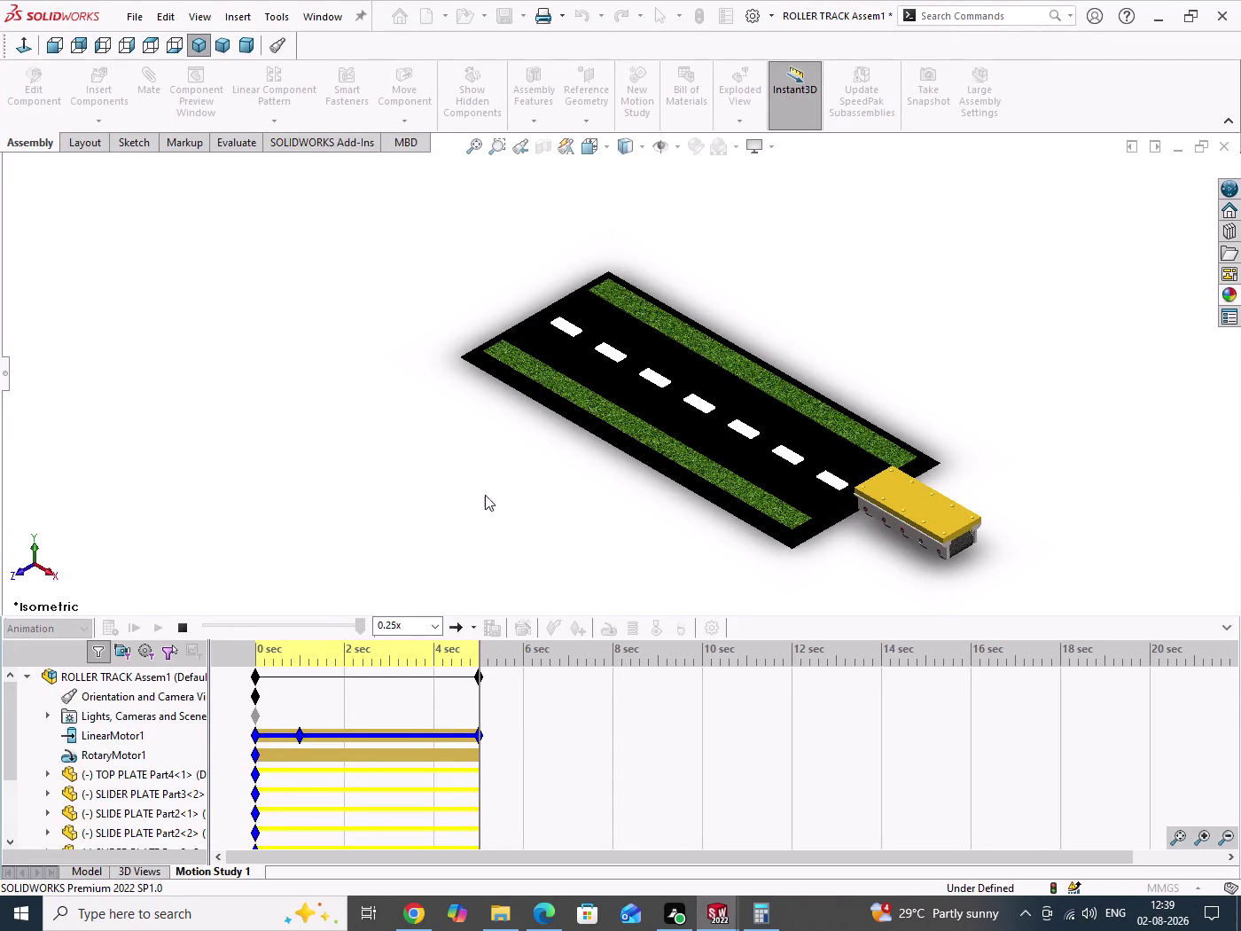
Change the roller track study's playback speed from 0.25x to 1x.
click(434, 627)
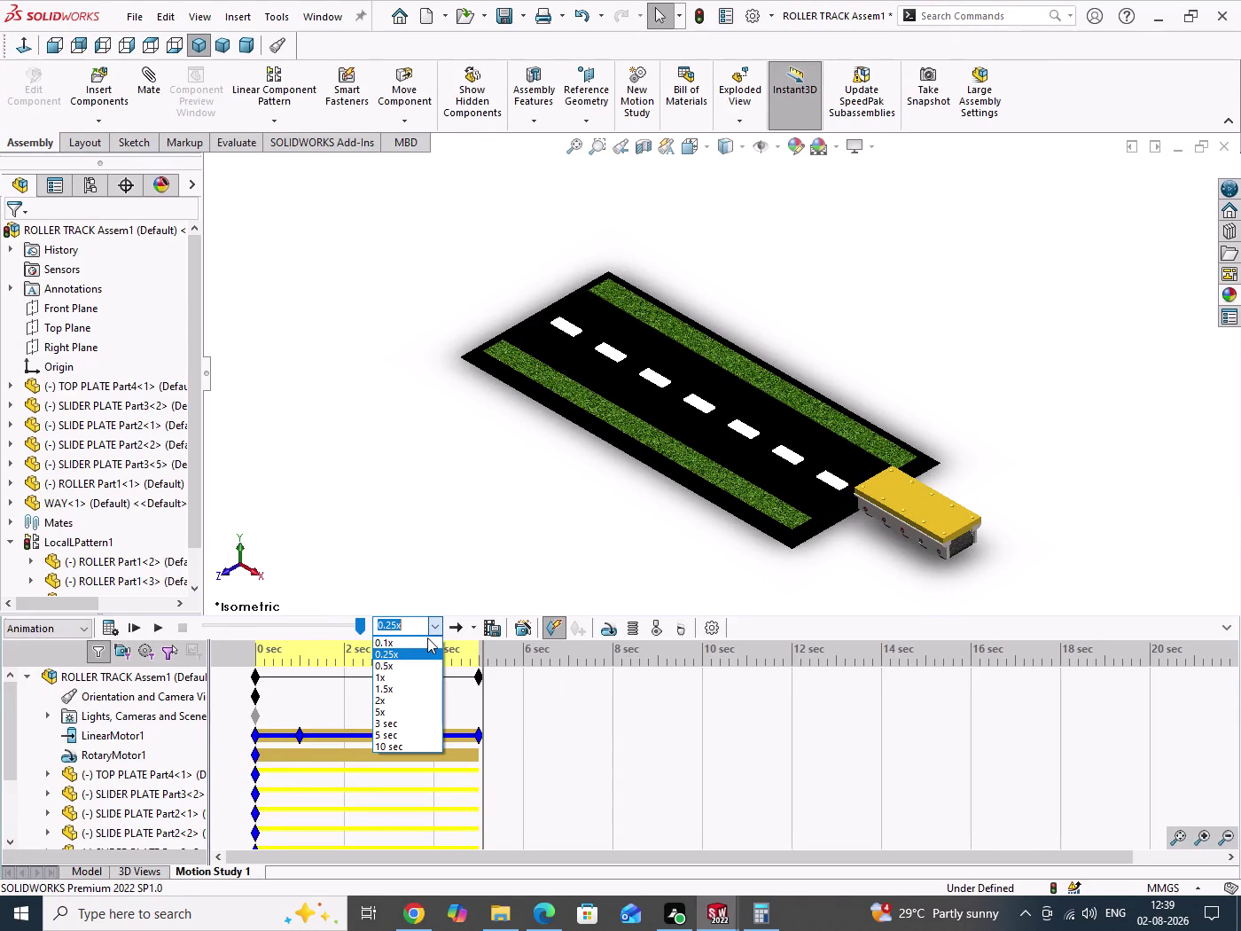
click(395, 676)
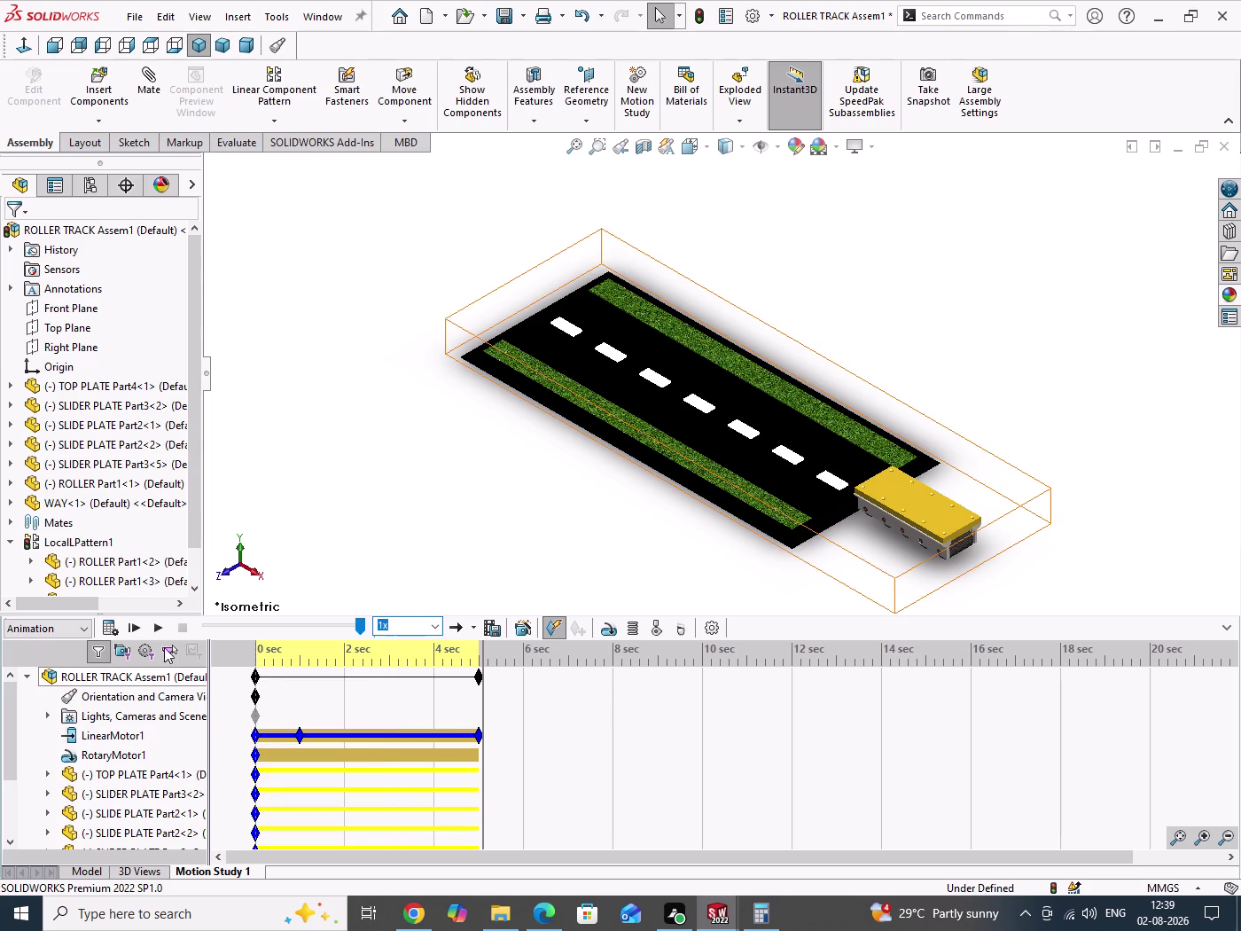
click(159, 631)
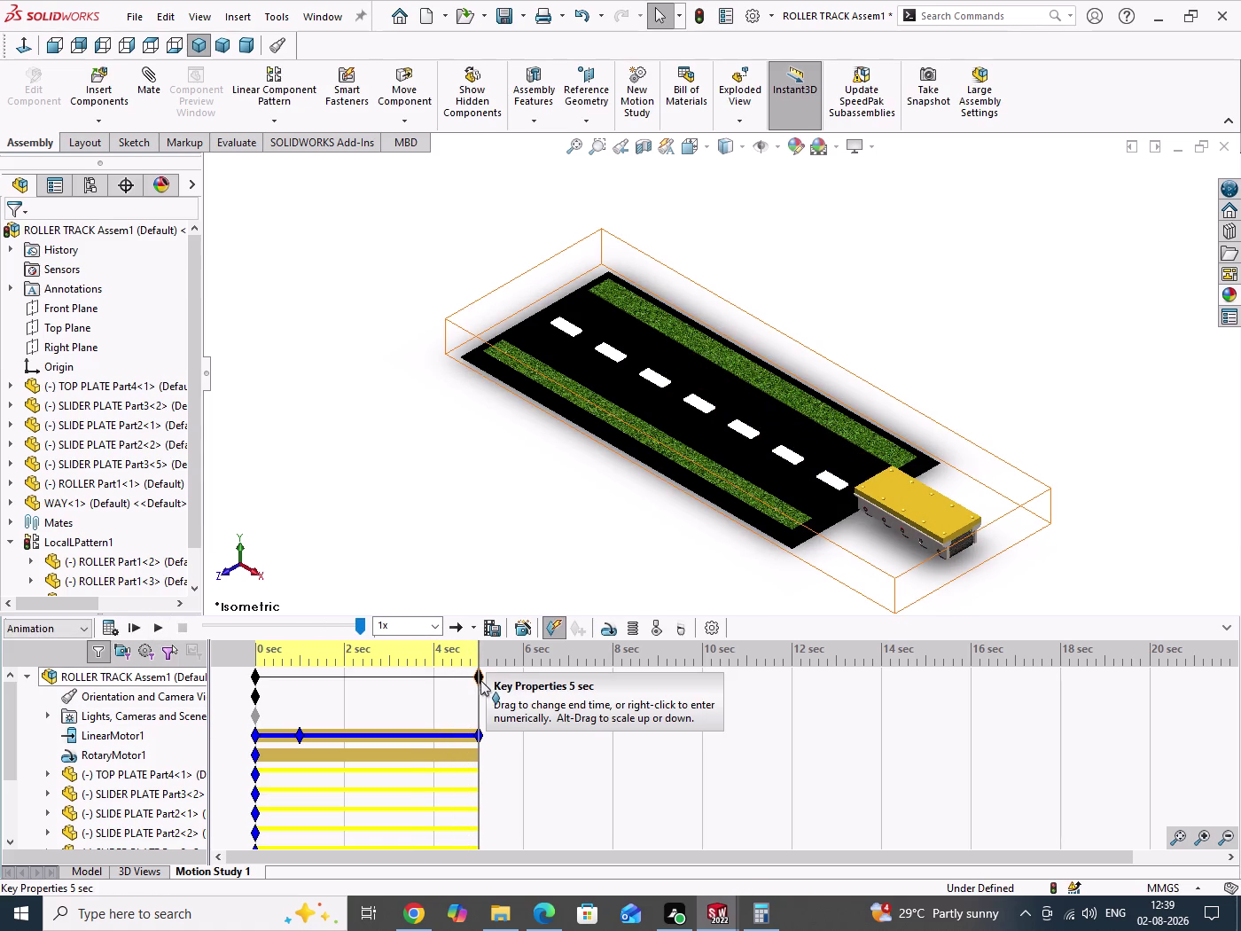
Stretch the study end key and the LinearMotor1 keys out to 10 seconds.
drag(480, 680, 672, 687)
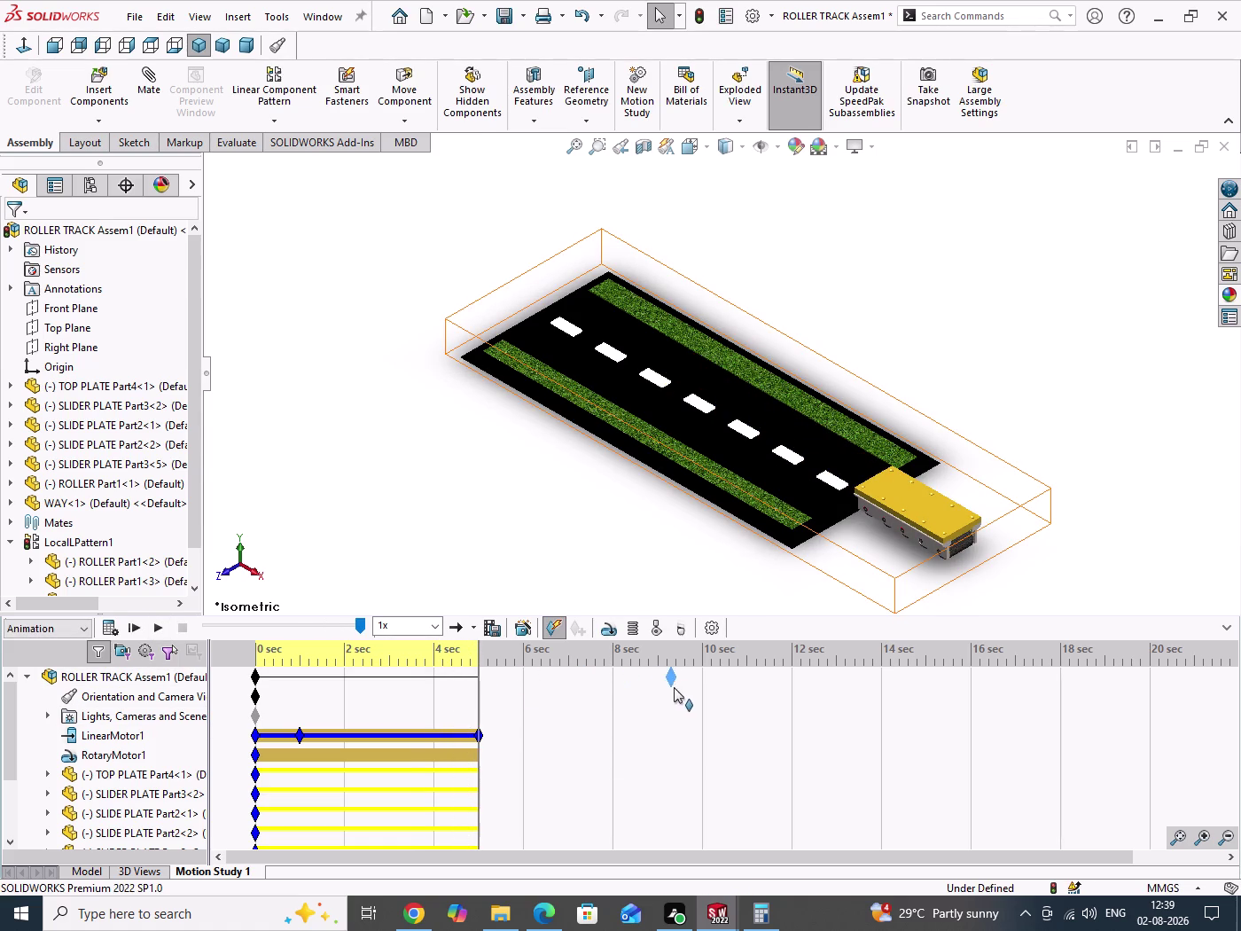
drag(671, 688, 705, 690)
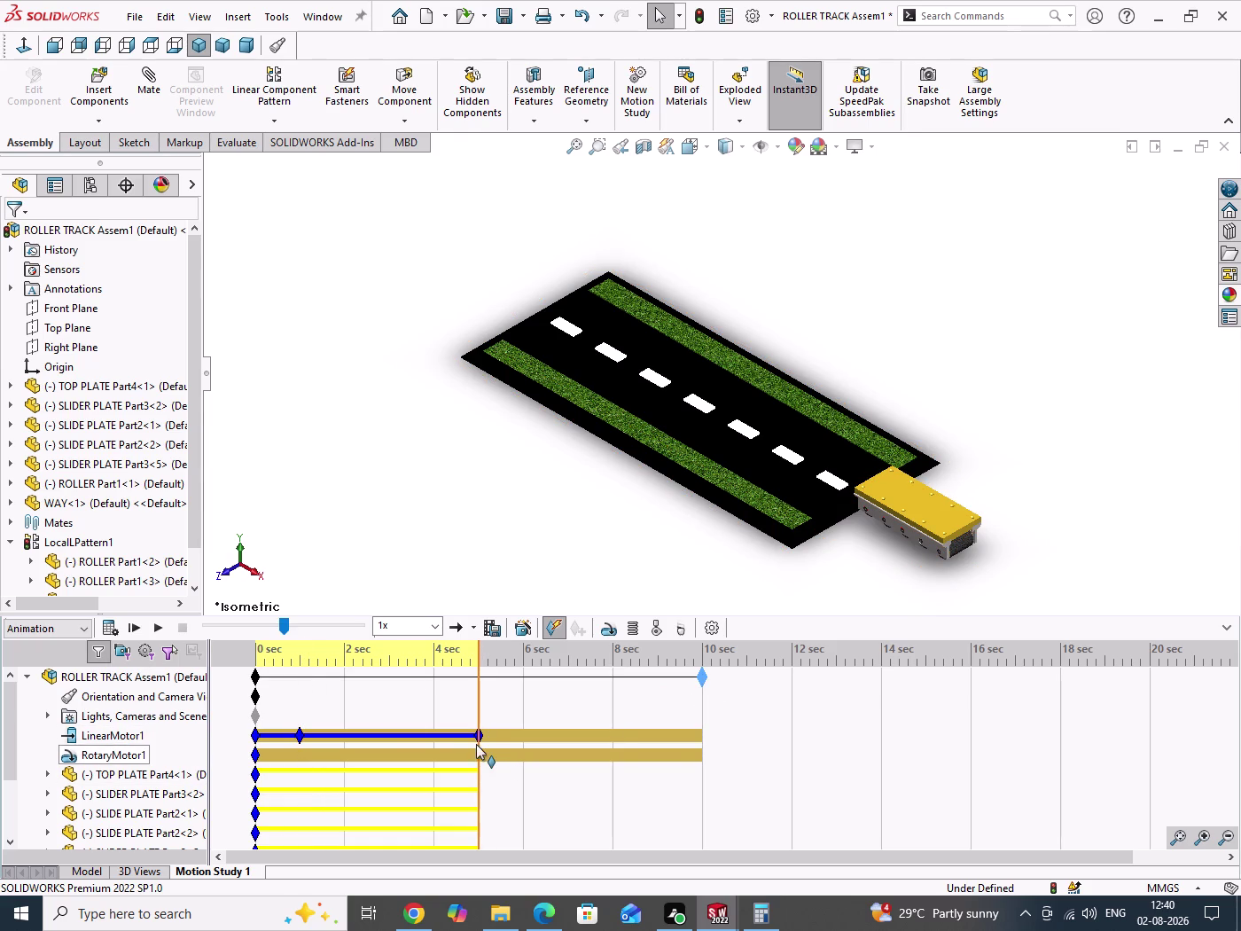
drag(480, 735, 640, 747)
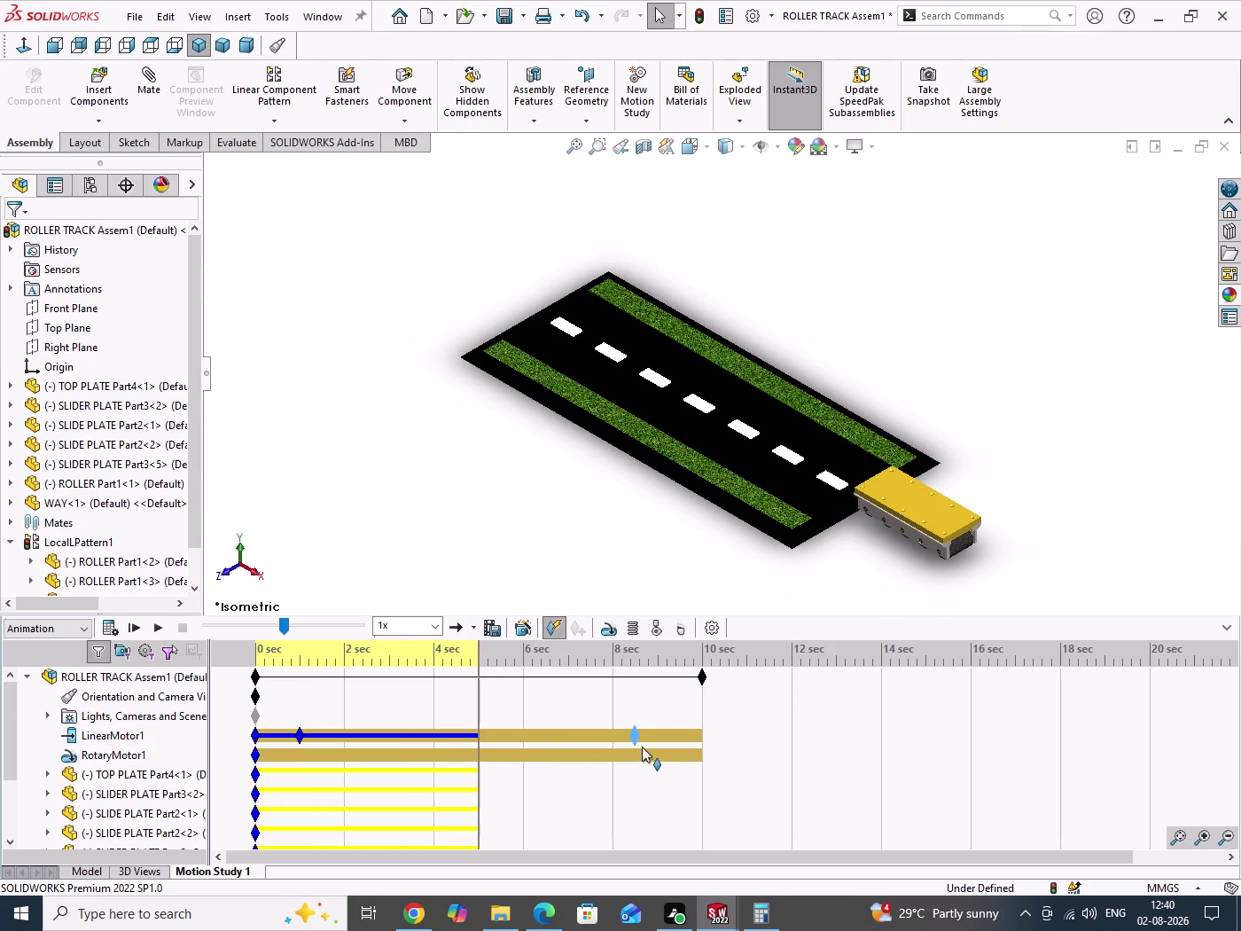
drag(640, 747, 704, 746)
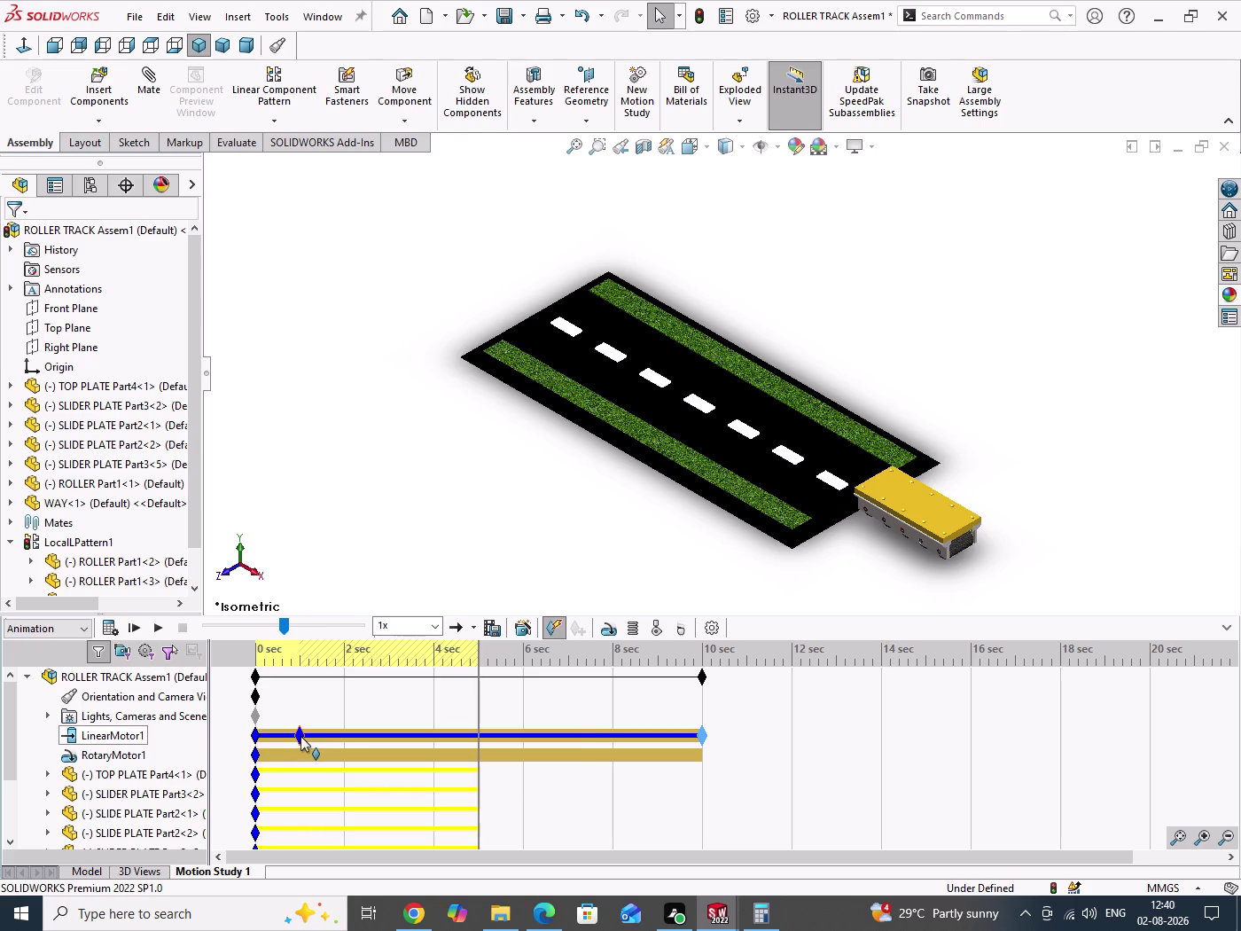
drag(299, 736, 617, 755)
drag(617, 755, 701, 753)
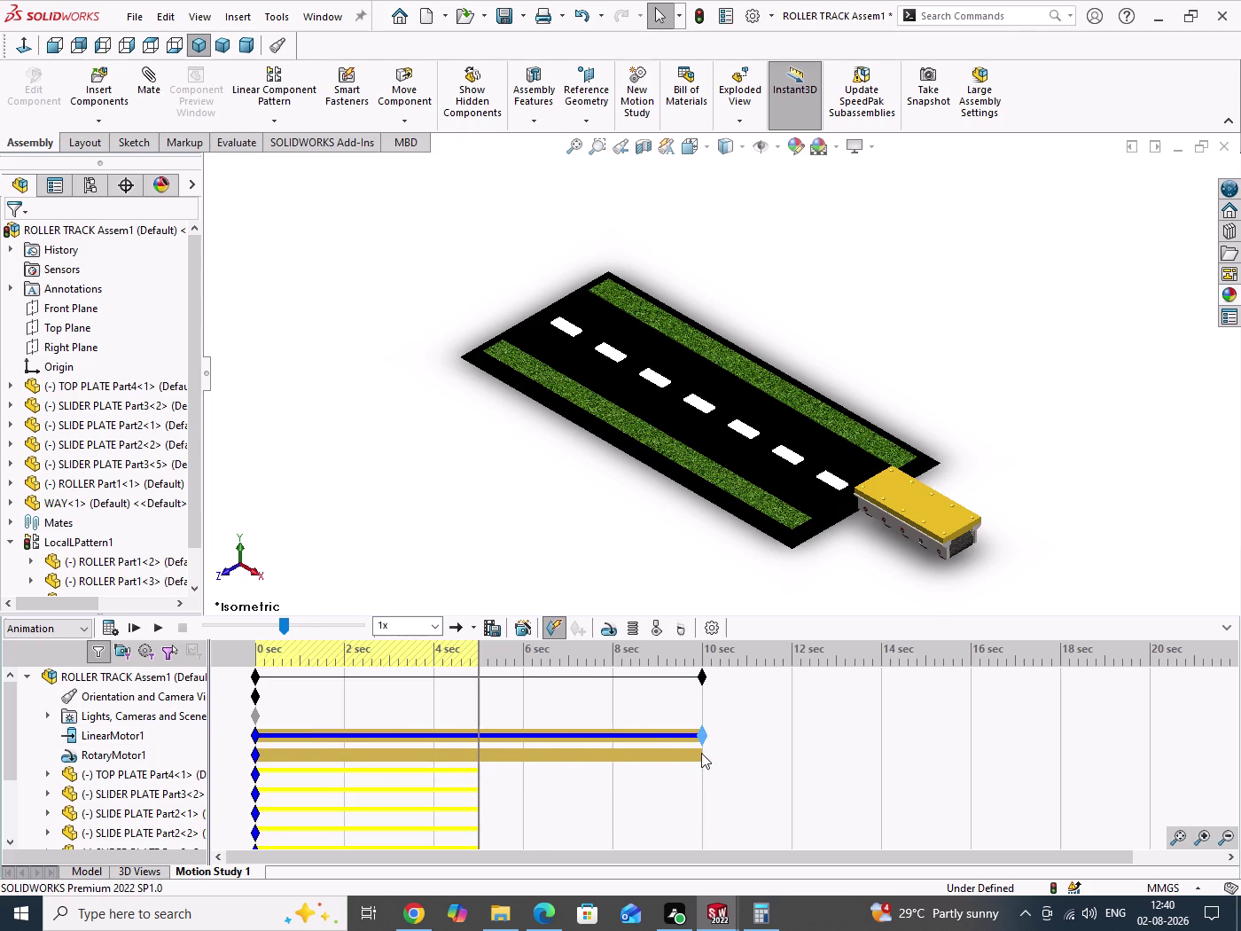
Preview the roller, then pull the study back to 5 seconds, motor ending near 4.
click(160, 631)
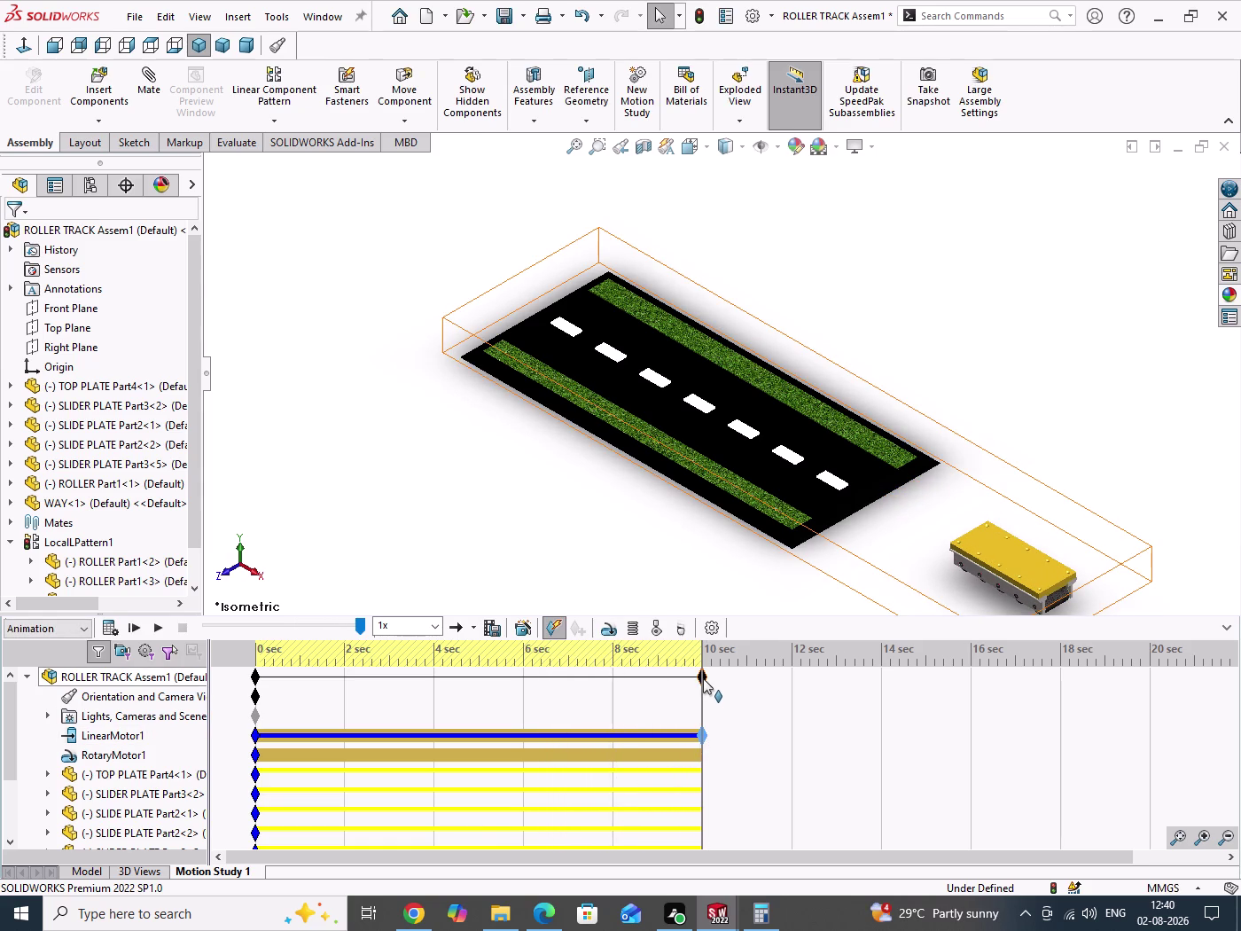
drag(703, 679, 434, 670)
drag(702, 738, 668, 738)
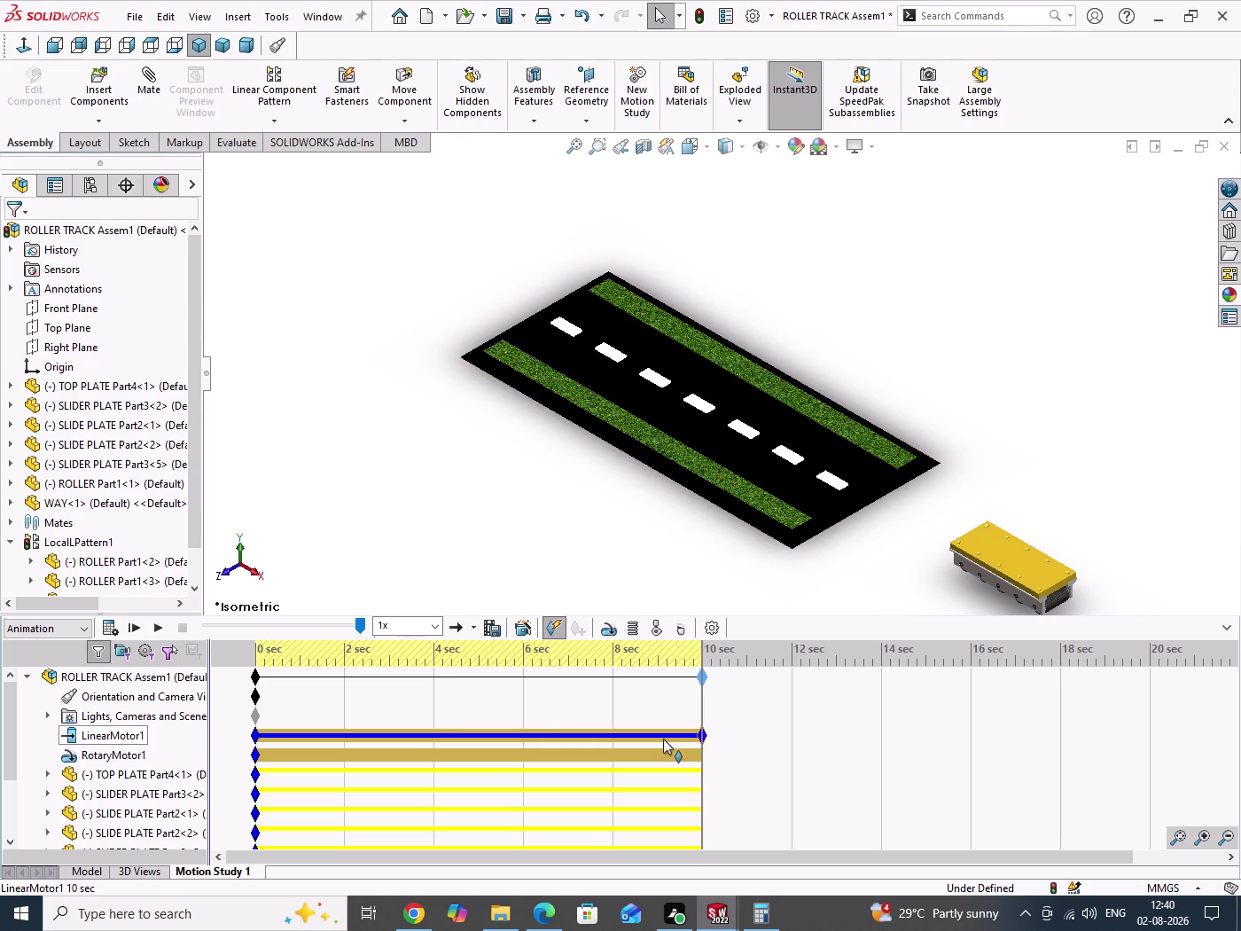
drag(668, 739, 435, 727)
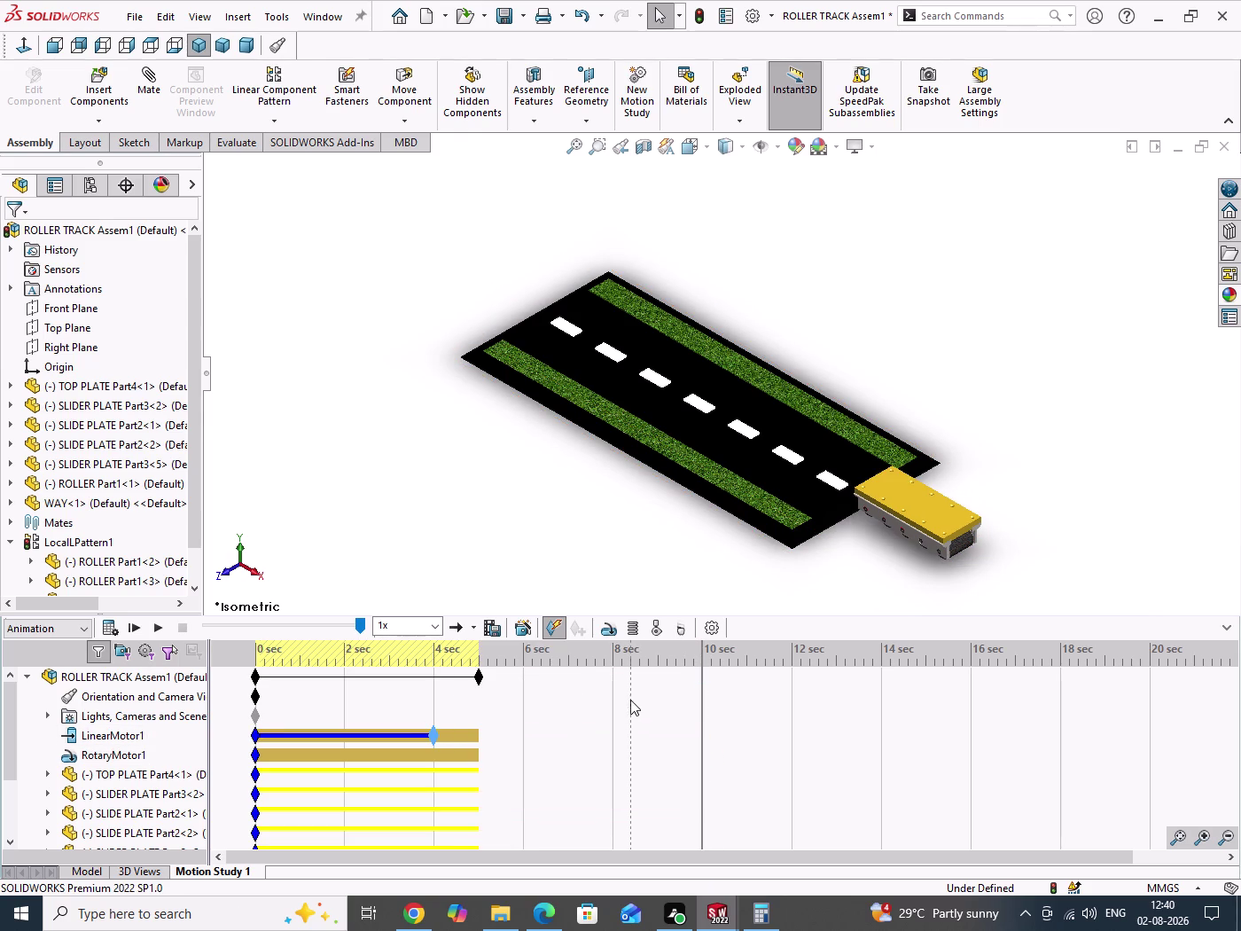
Pull the study end key in to 4 seconds, then extend it to 6 seconds.
drag(479, 679, 477, 679)
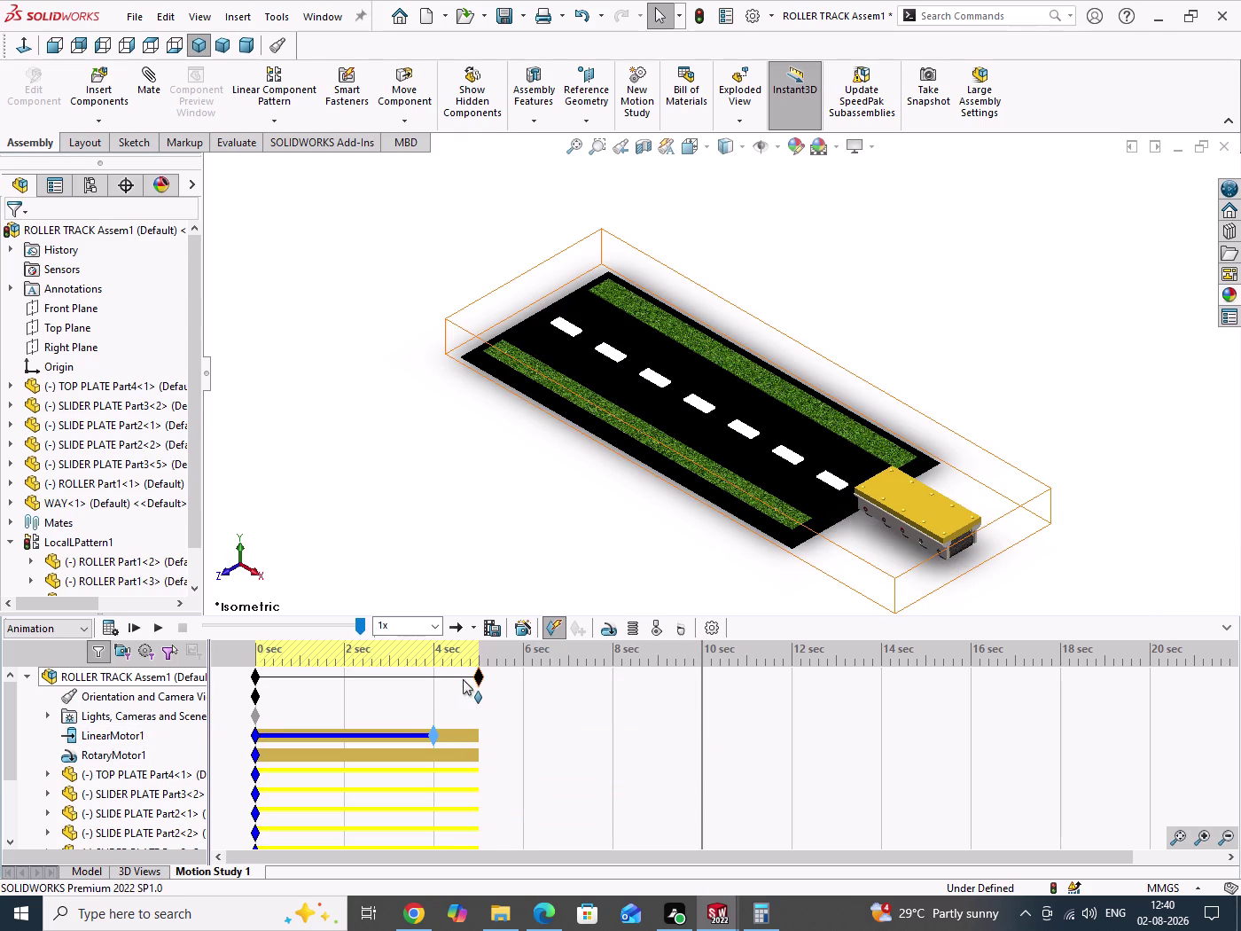
drag(476, 680, 435, 680)
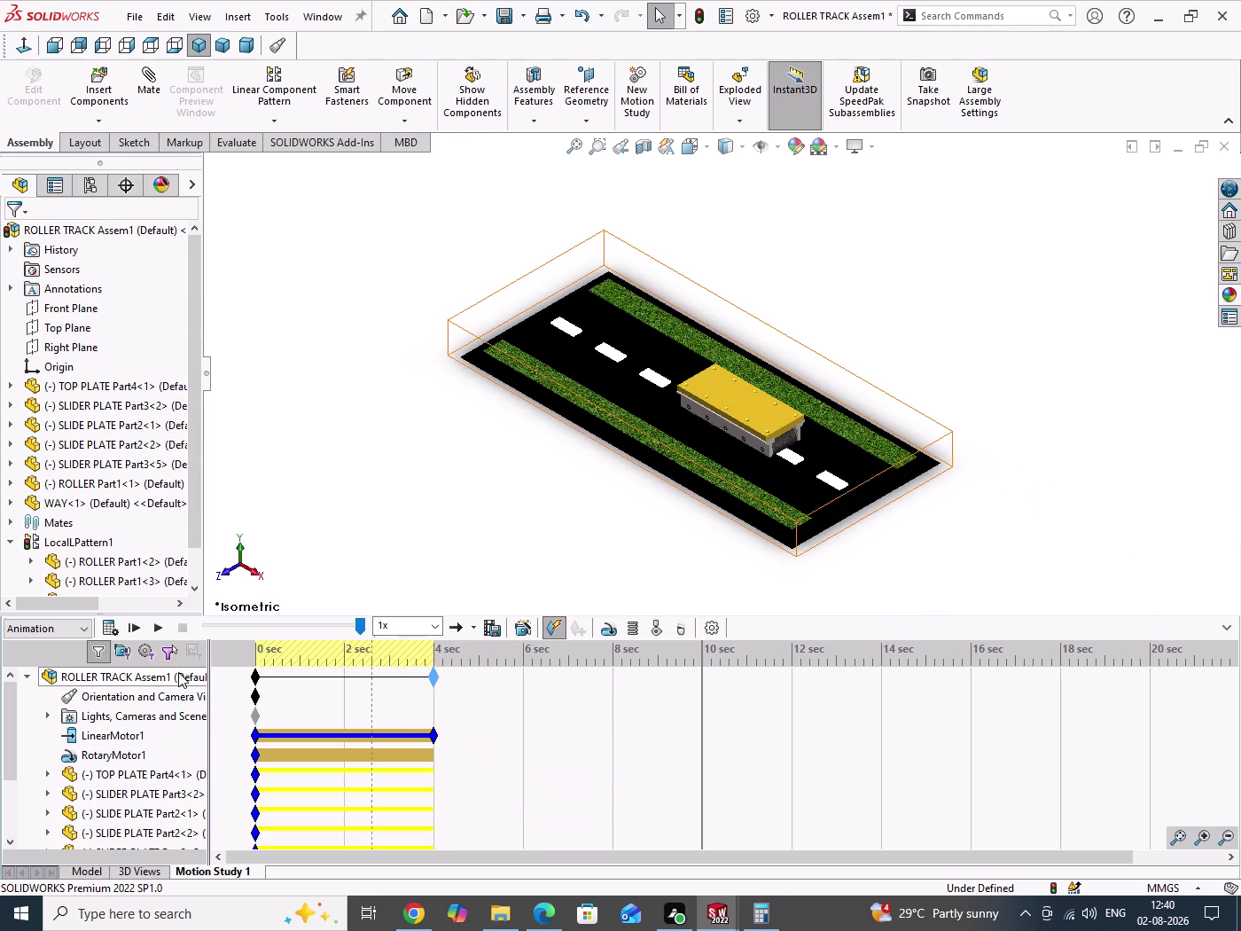
click(153, 630)
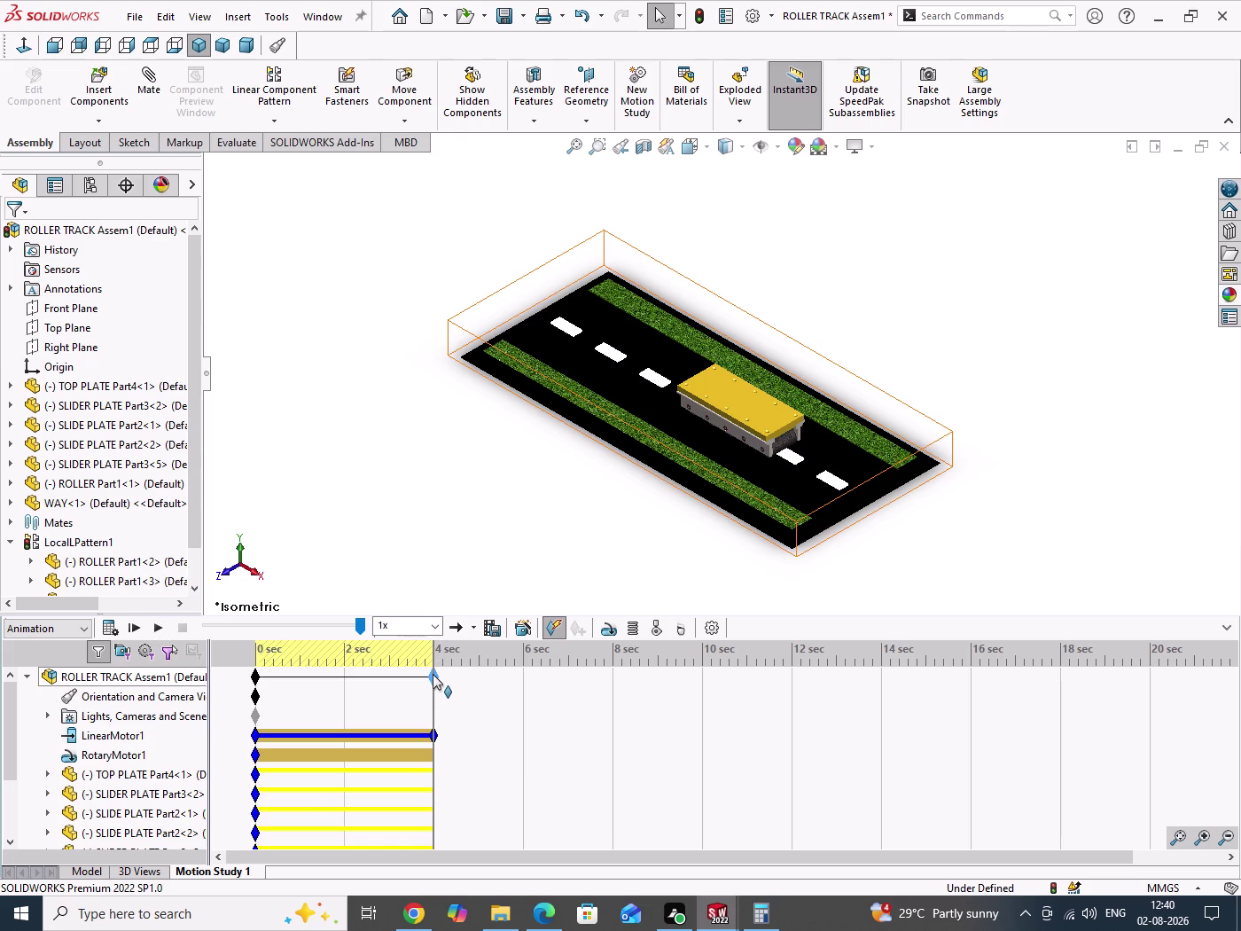
drag(433, 677, 516, 685)
drag(516, 684, 523, 685)
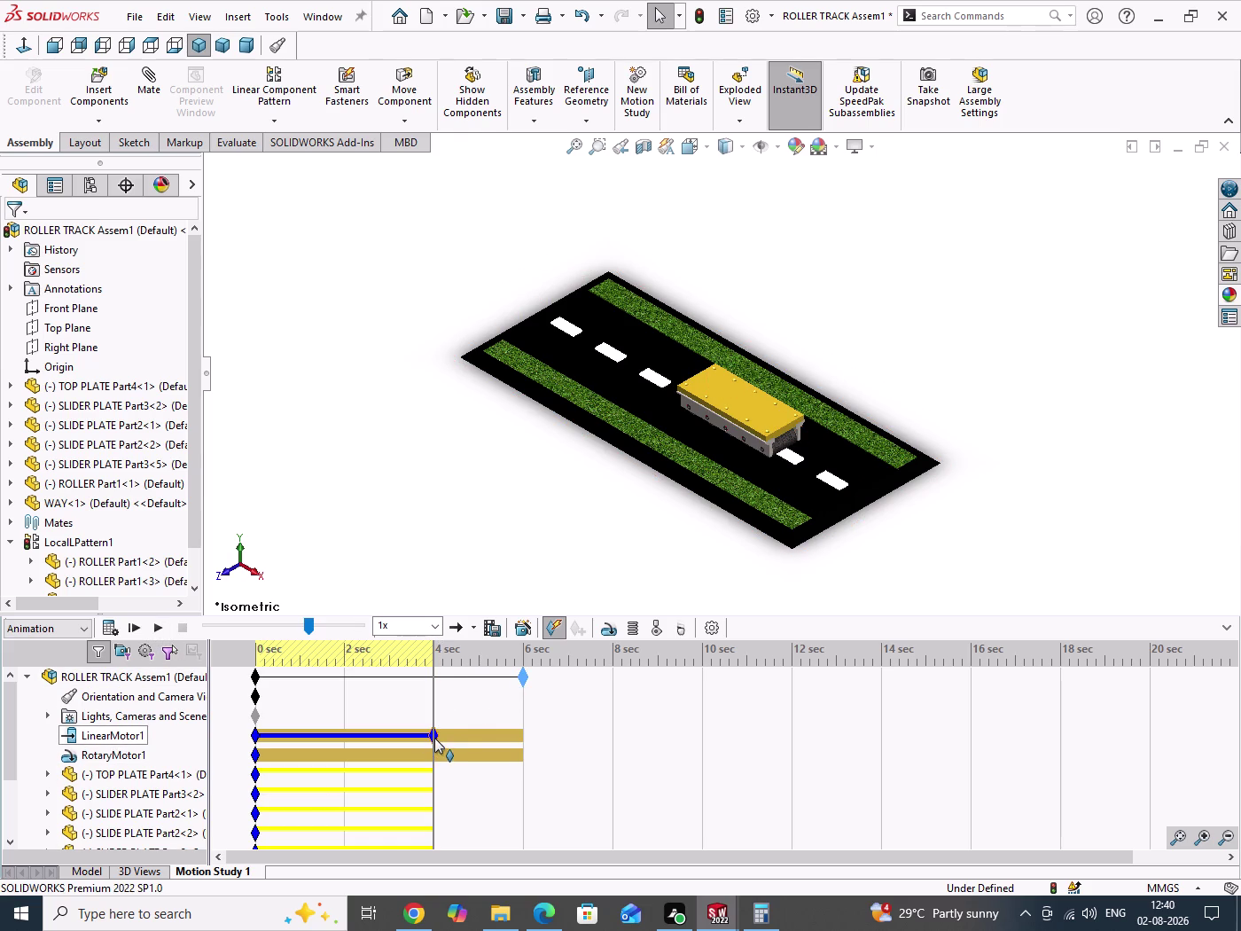
Stretch LinearMotor1 to end at 6 seconds and play the animation twice.
drag(433, 736, 520, 736)
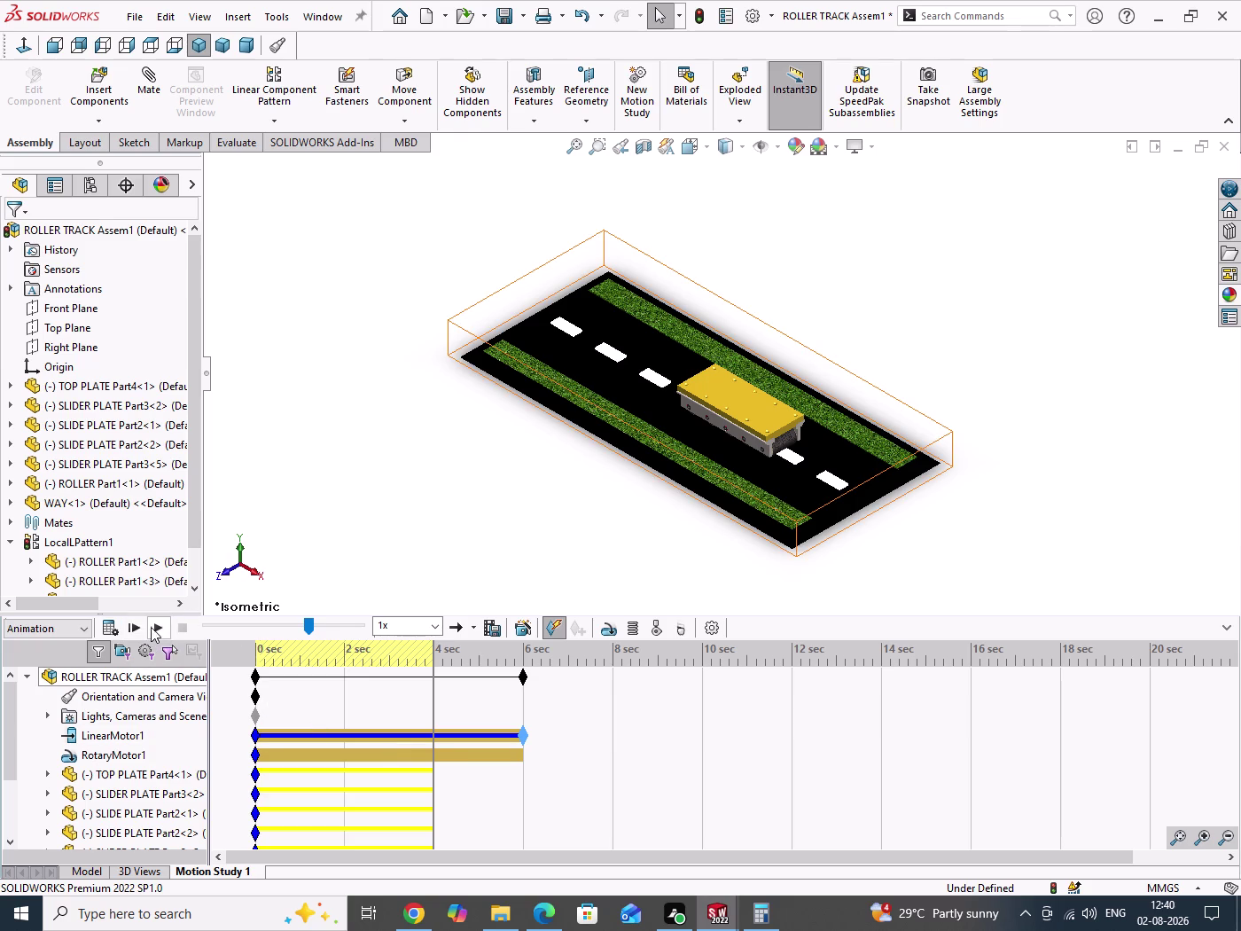
click(155, 627)
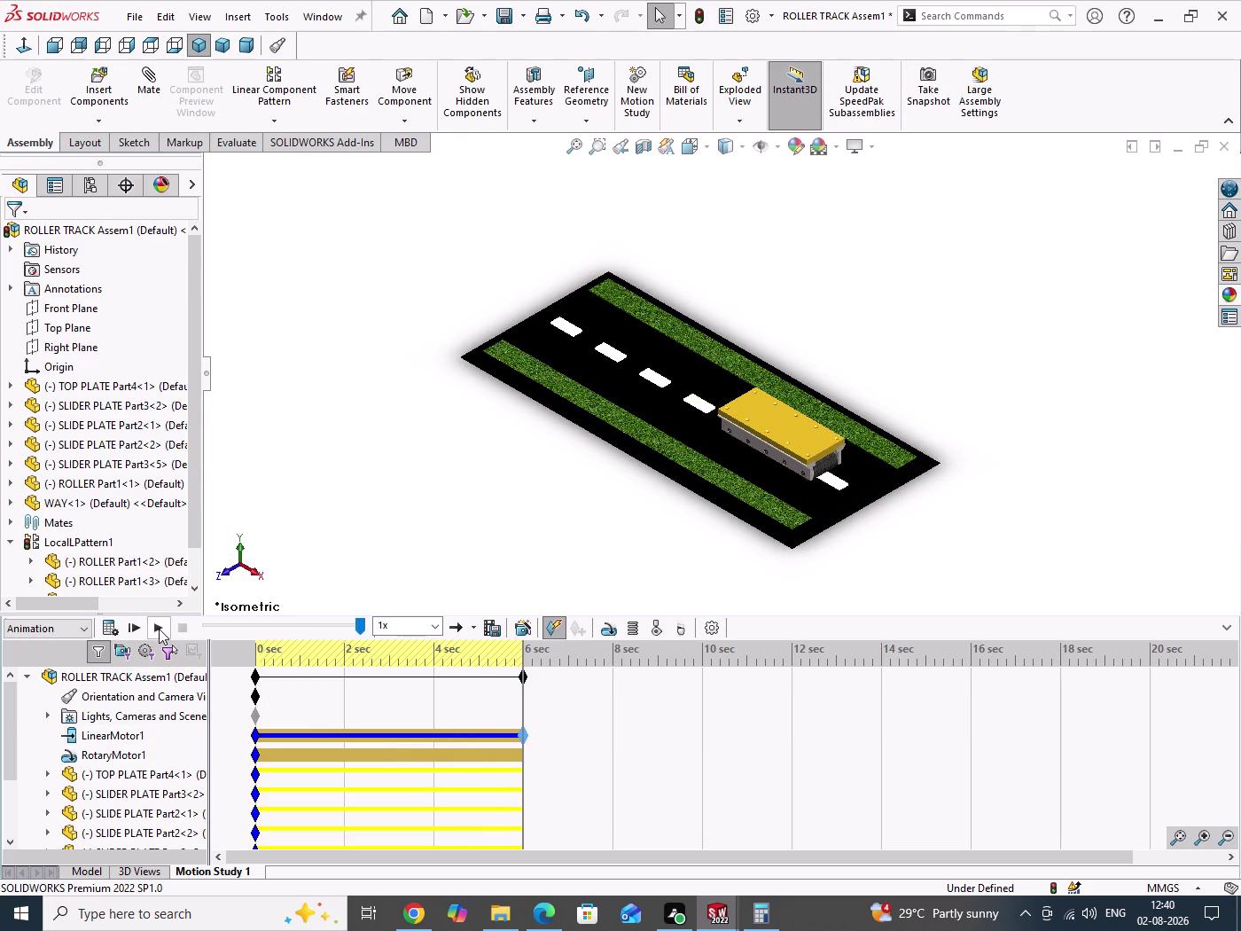
click(159, 629)
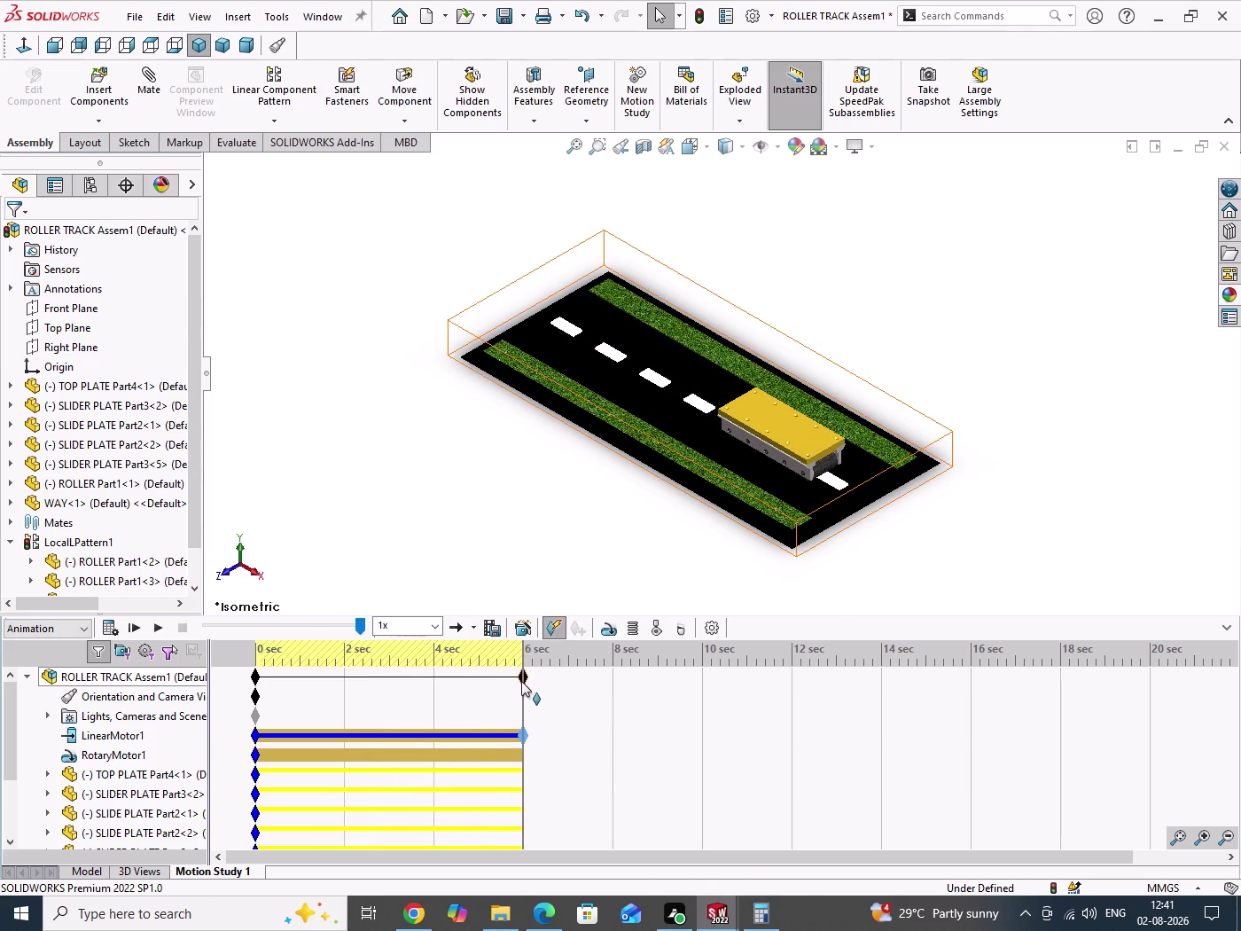
Extend the study end and LinearMotor1 to 8 seconds and replay the animation.
drag(523, 679, 608, 680)
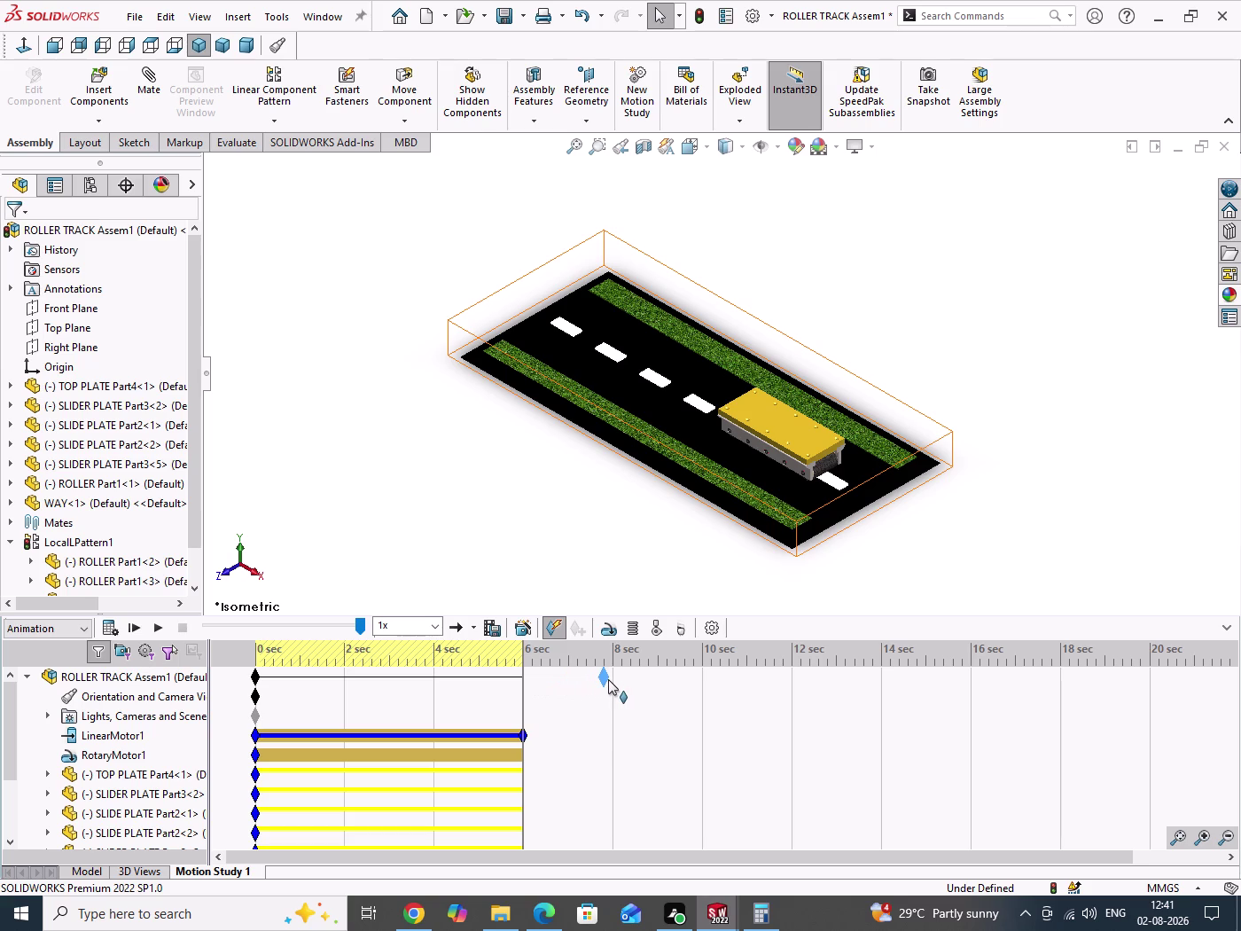
drag(608, 679, 615, 679)
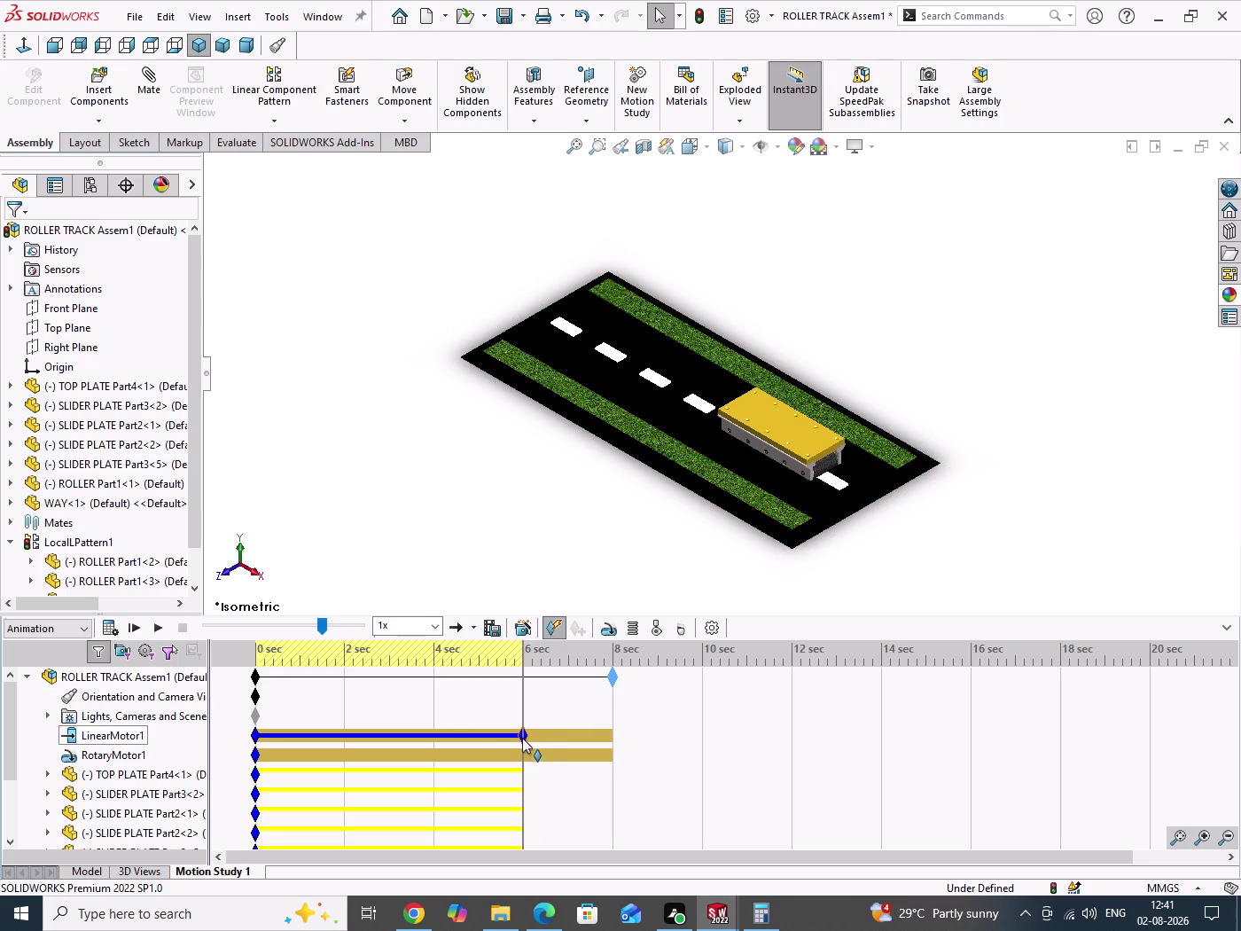
click(155, 630)
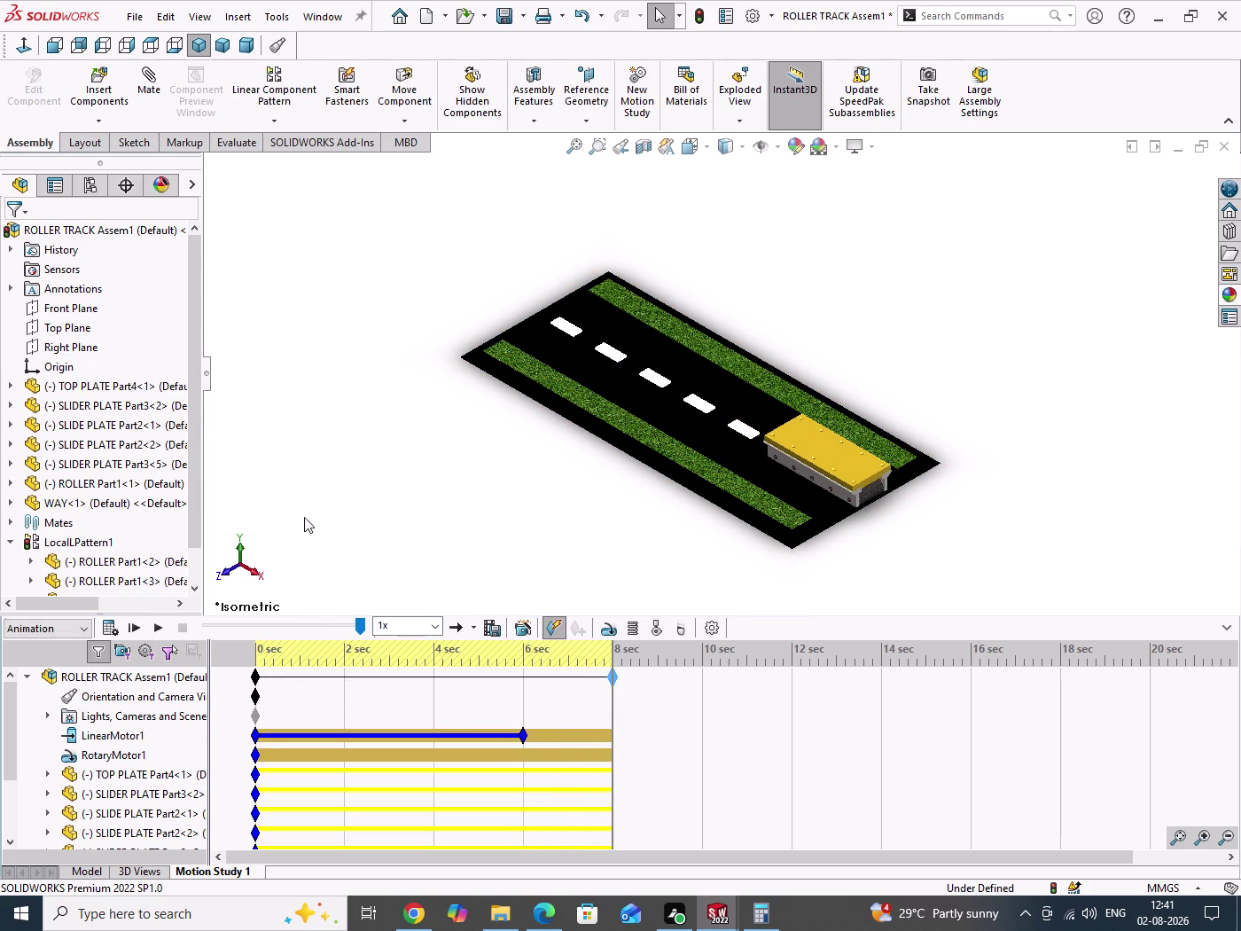
click(156, 628)
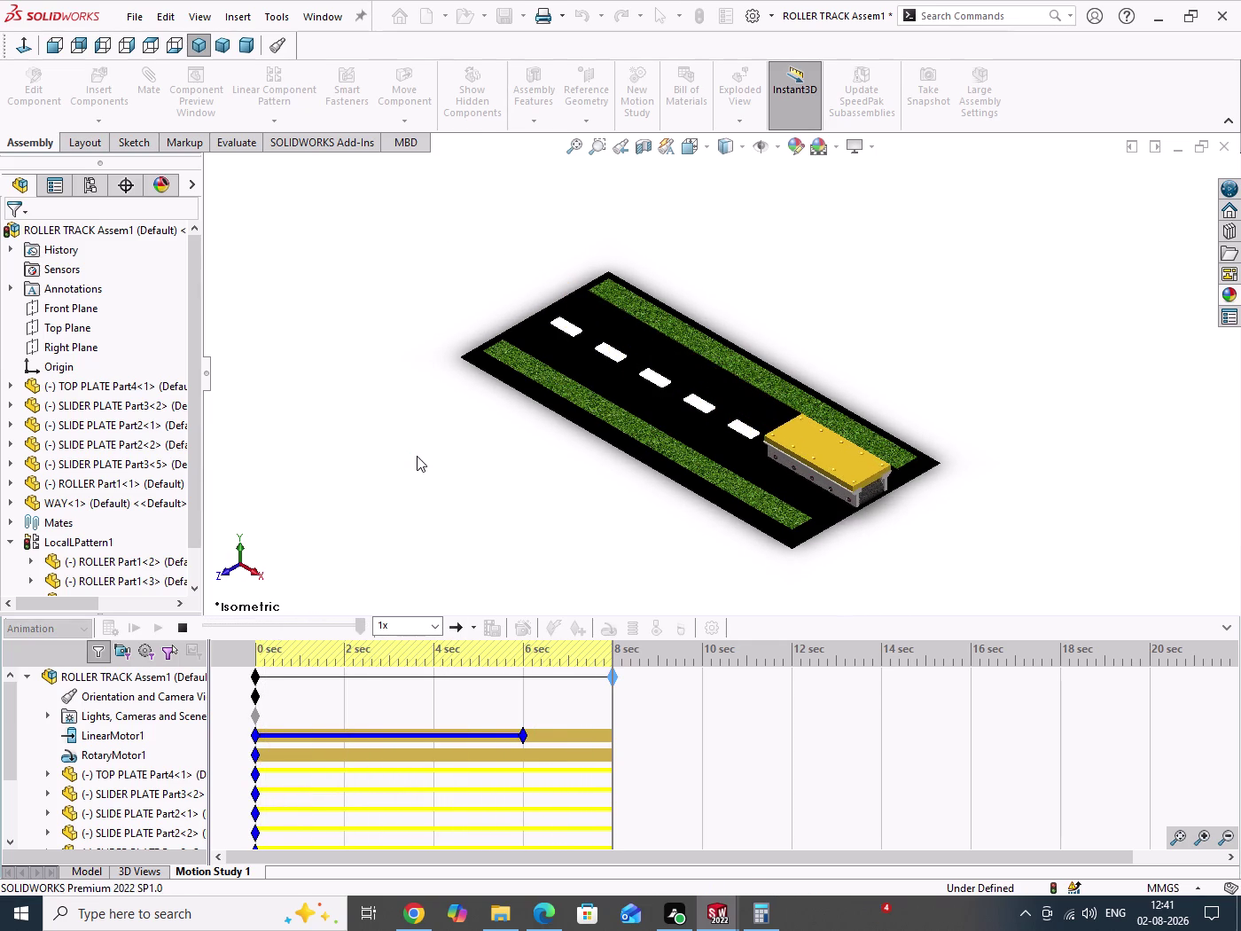
drag(521, 736, 611, 742)
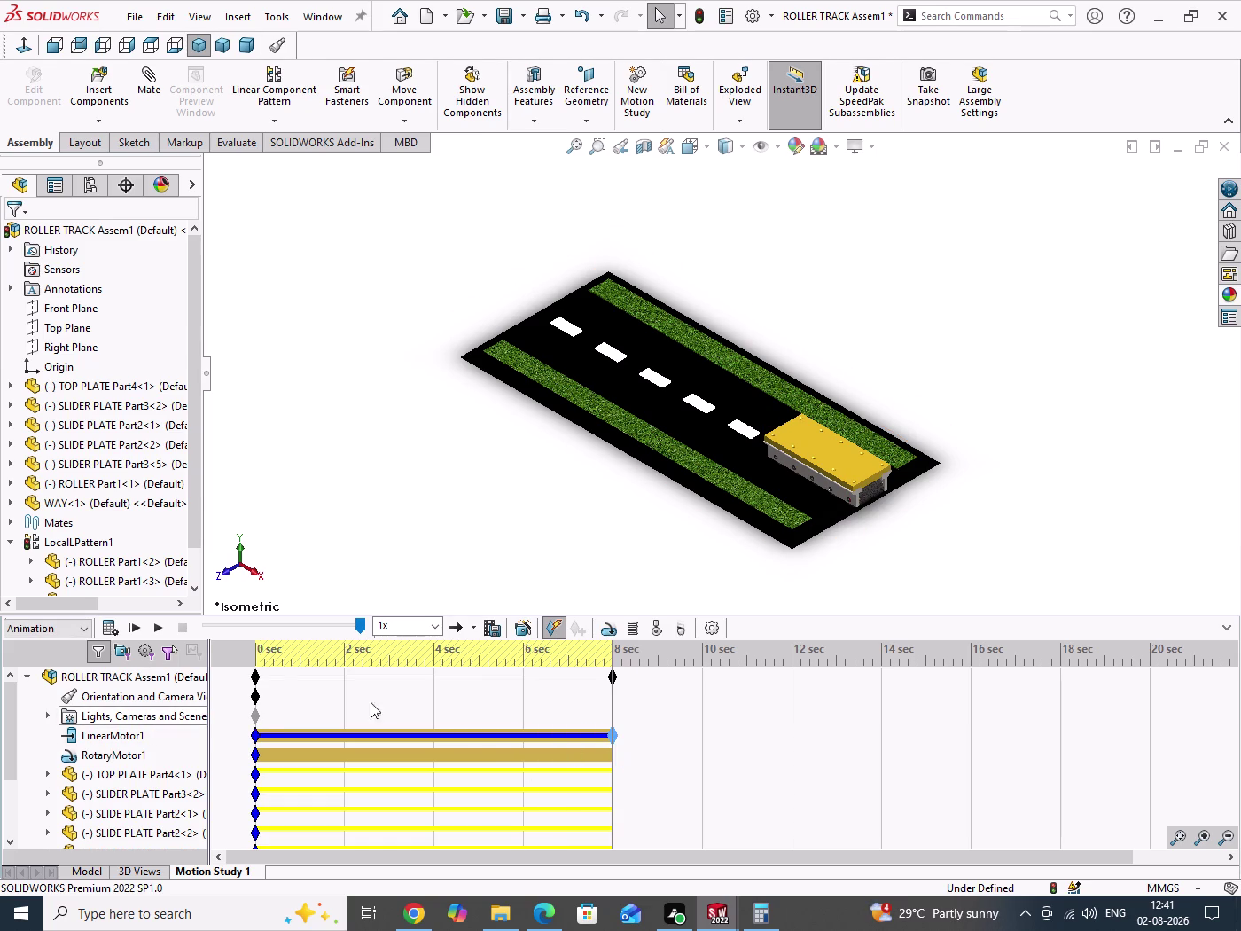
click(135, 631)
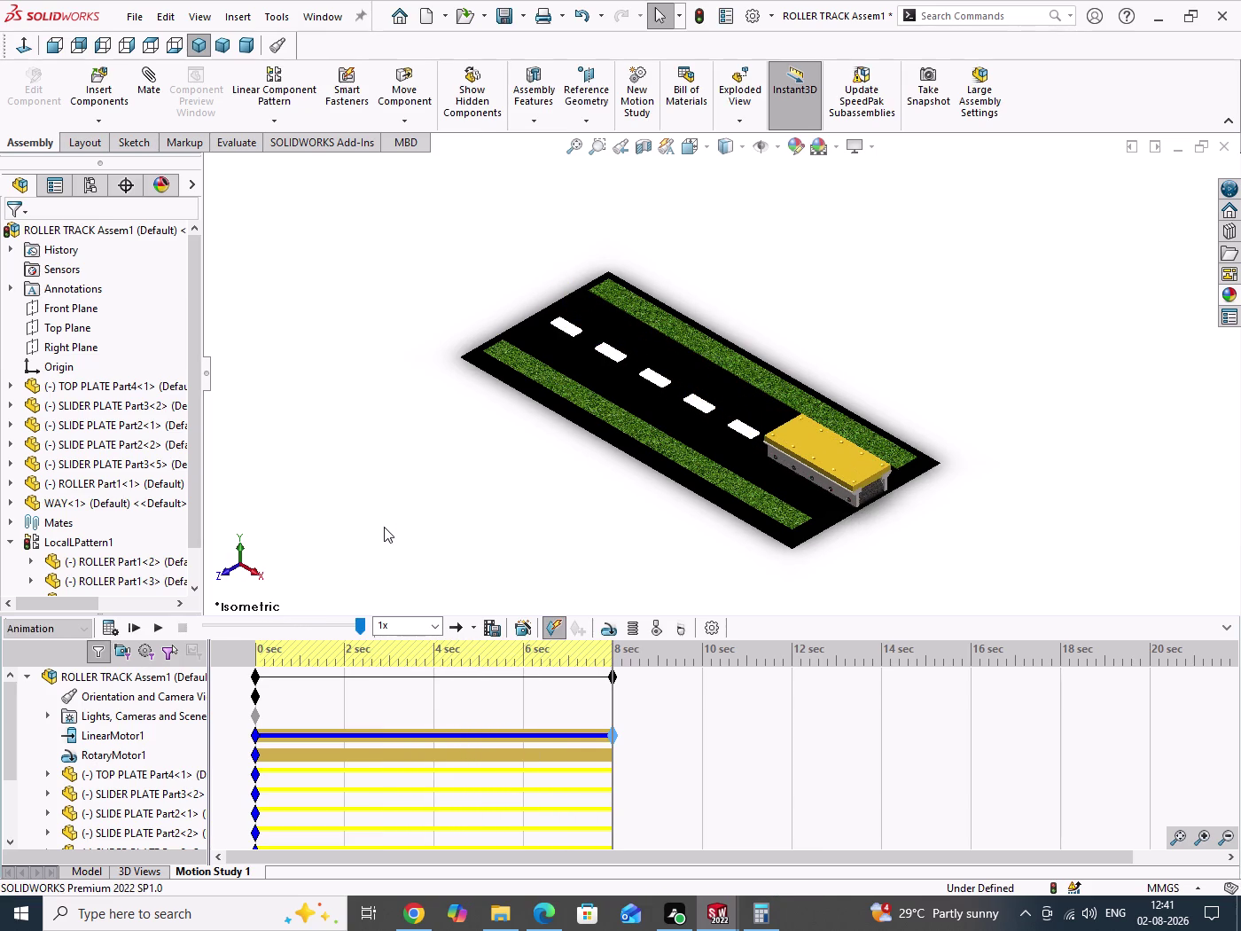
Drag the study end key and LinearMotor1 end key out to 10 seconds.
drag(613, 678, 705, 683)
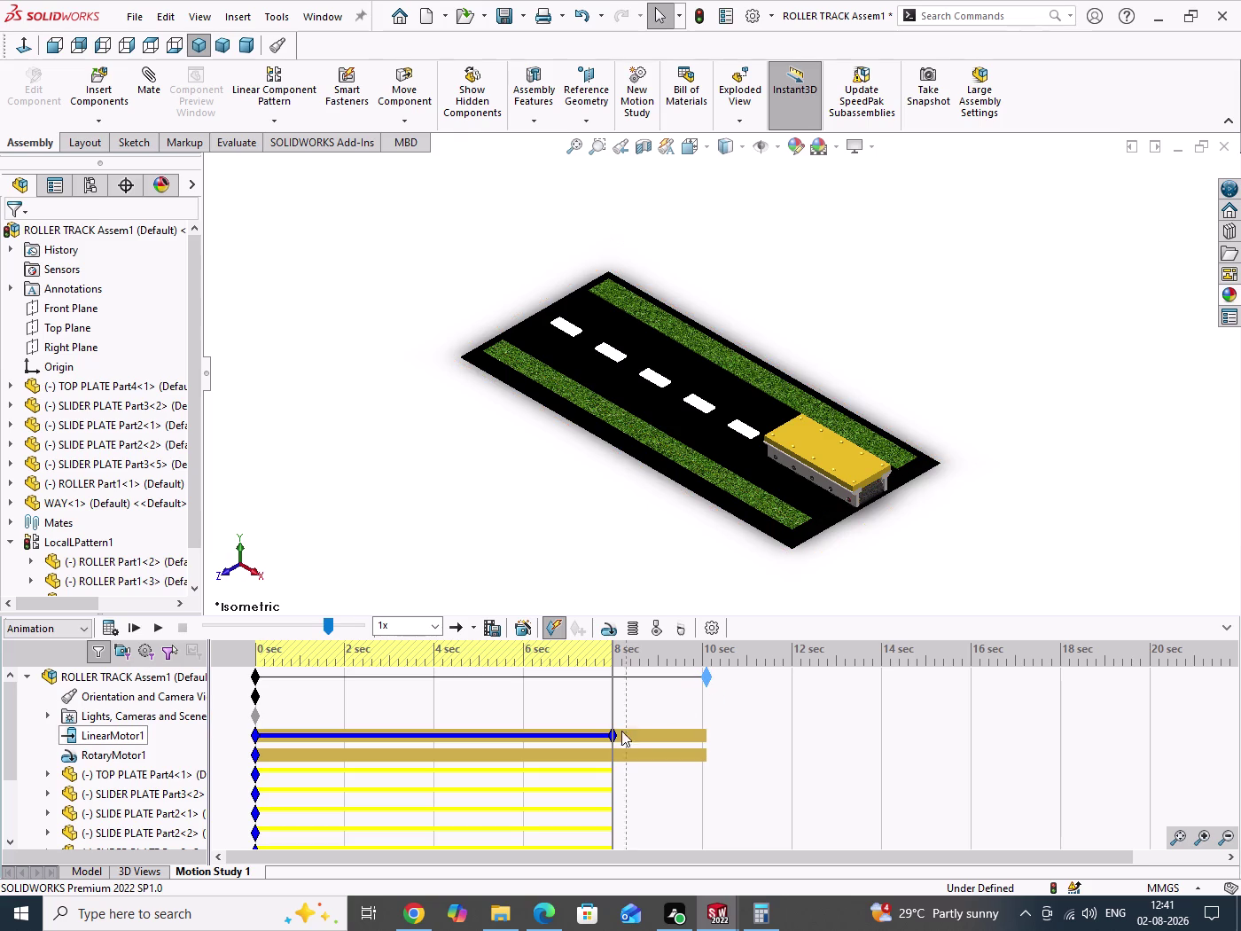
drag(614, 737, 695, 739)
drag(694, 739, 706, 740)
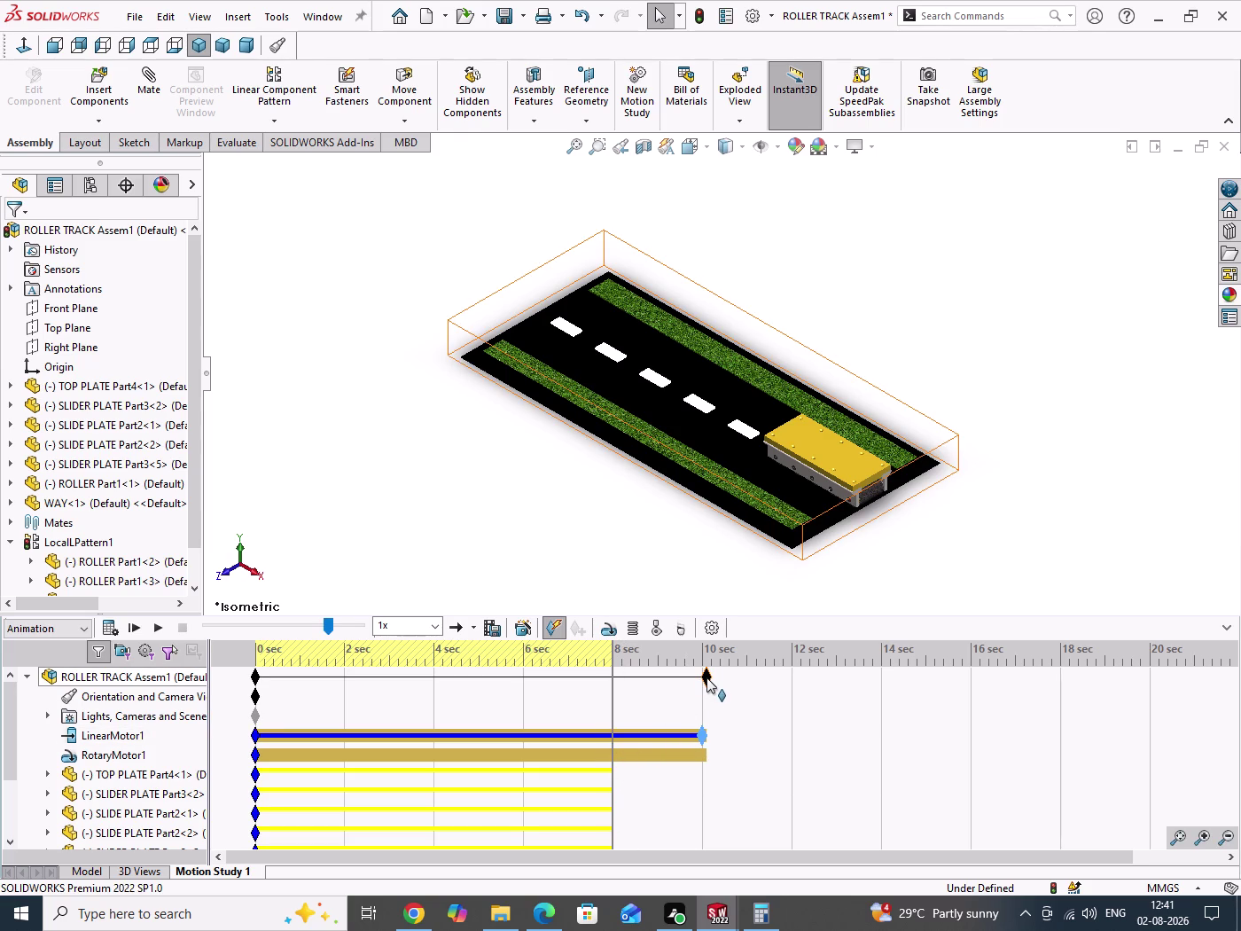
click(706, 677)
click(135, 628)
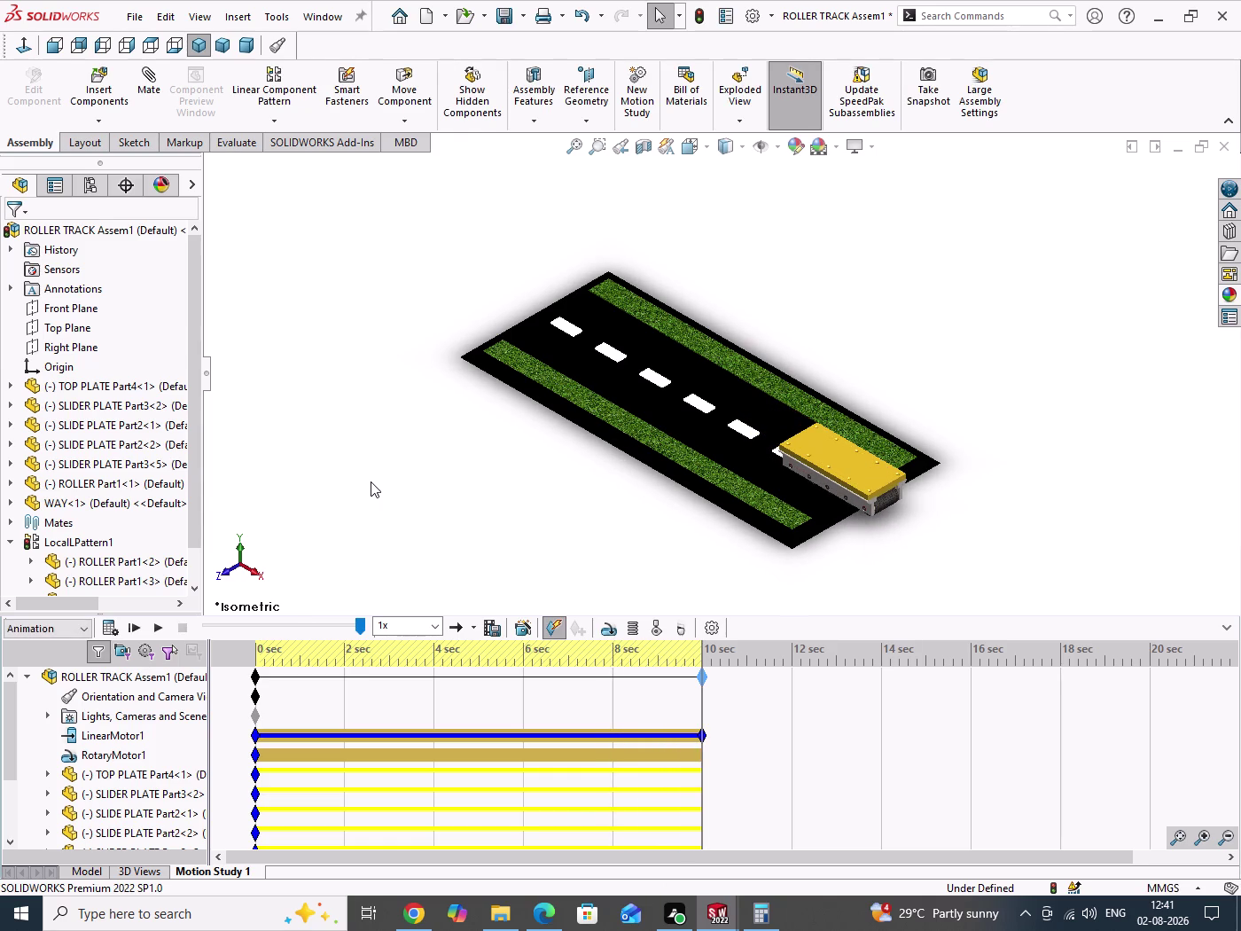
click(136, 631)
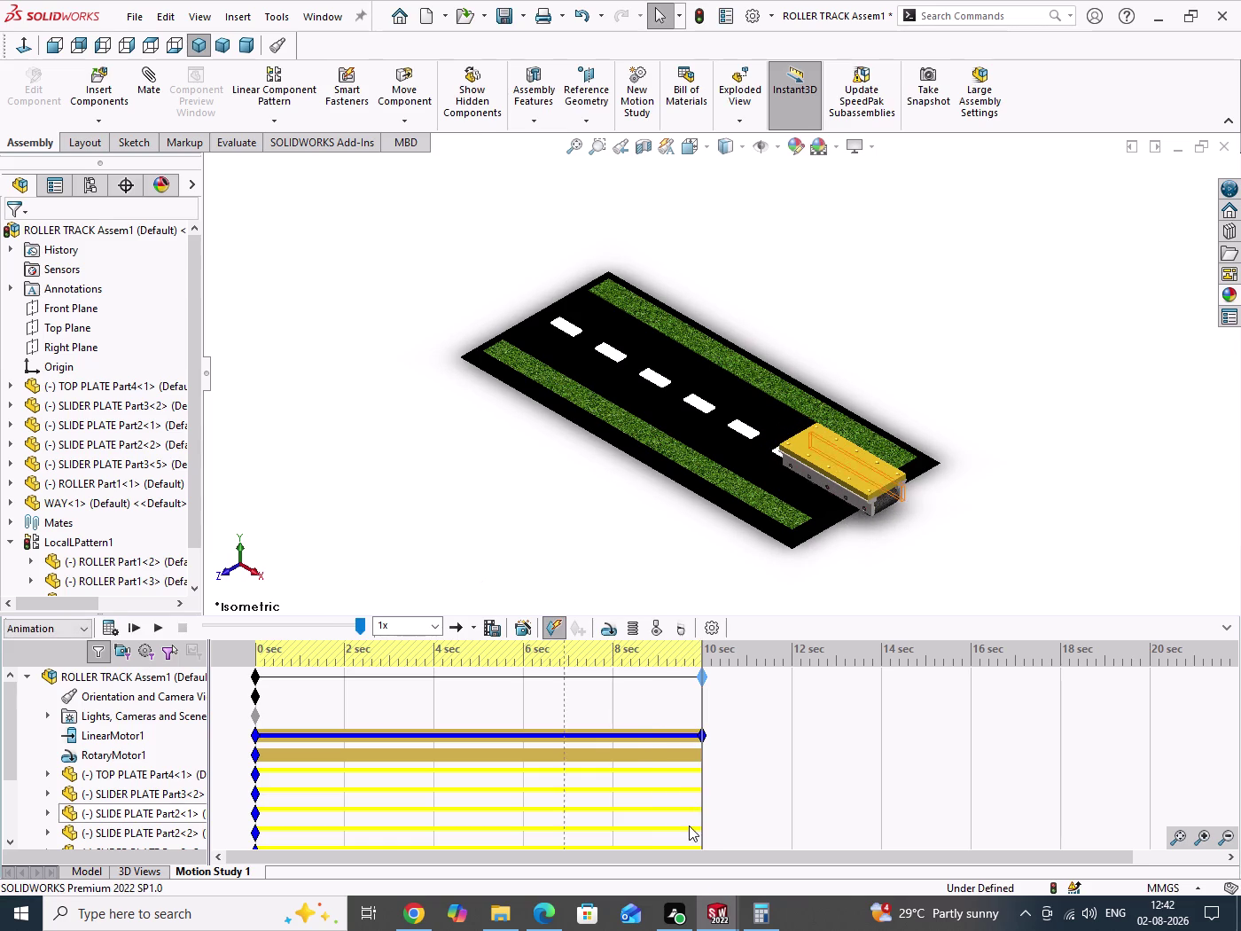
Shorten LinearMotor1 so it ends at 6 seconds.
drag(700, 737, 518, 737)
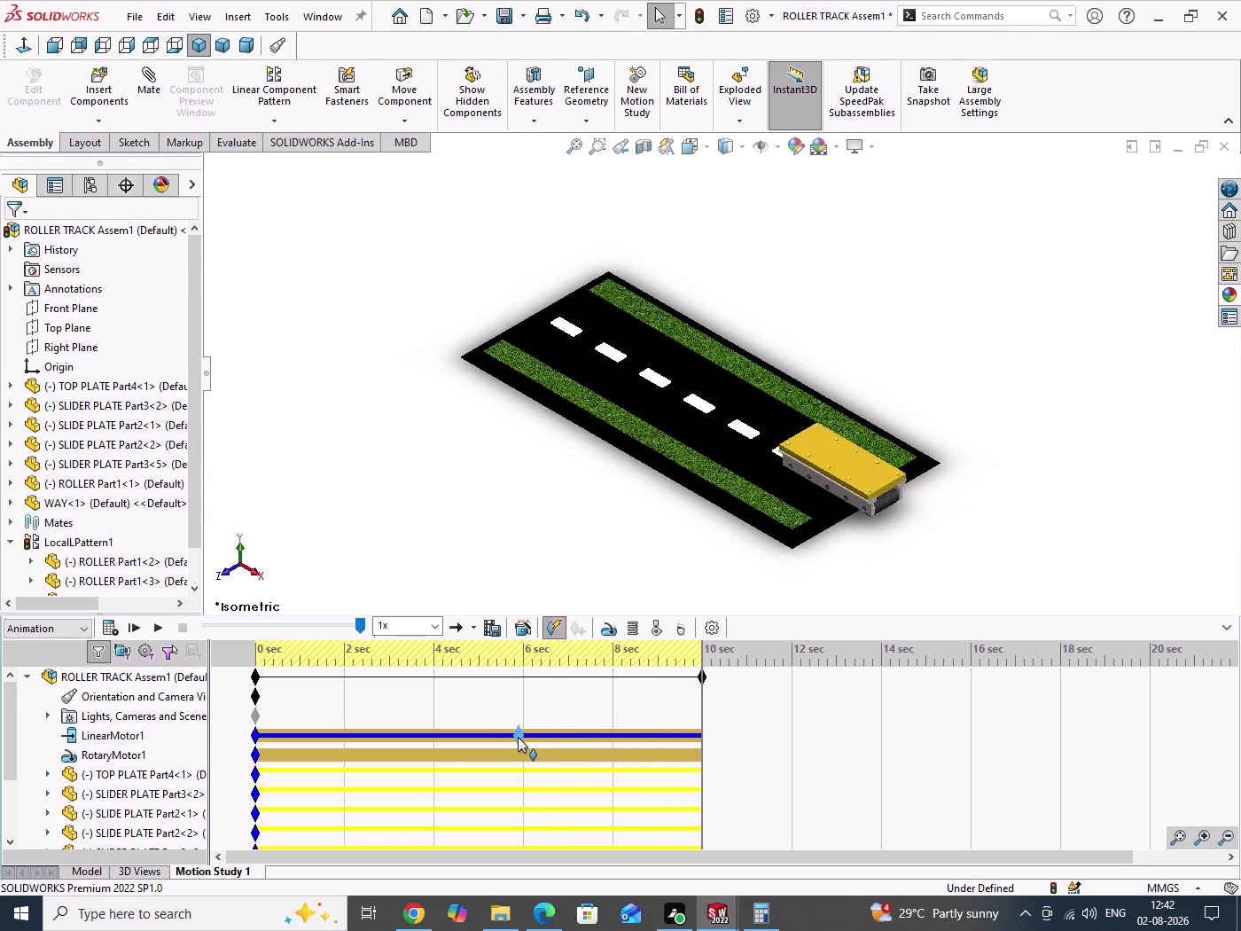
drag(518, 737, 523, 738)
drag(523, 739, 522, 738)
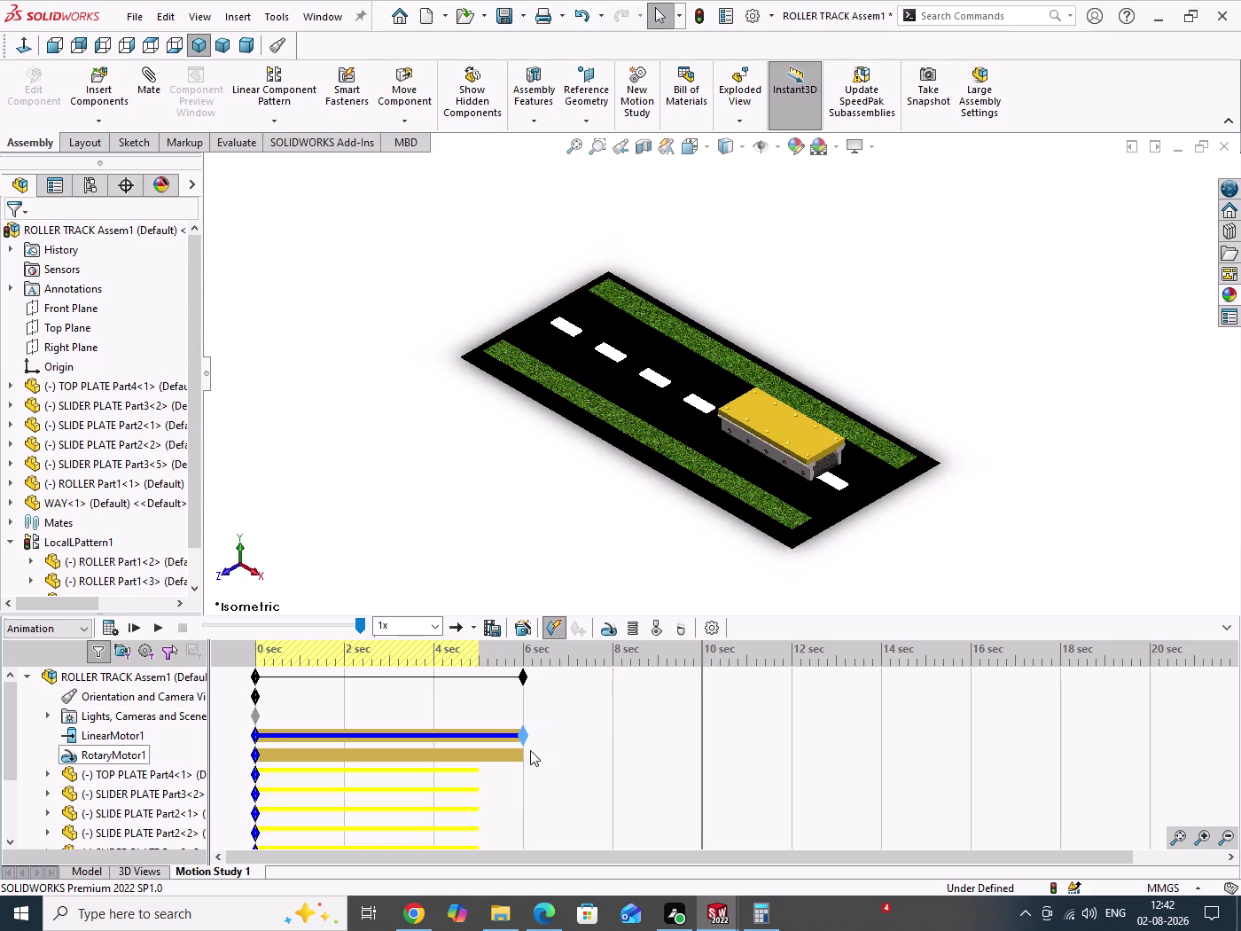
Return the study end to 10 seconds, recalculate, then extend it to 12 seconds.
drag(524, 679, 548, 681)
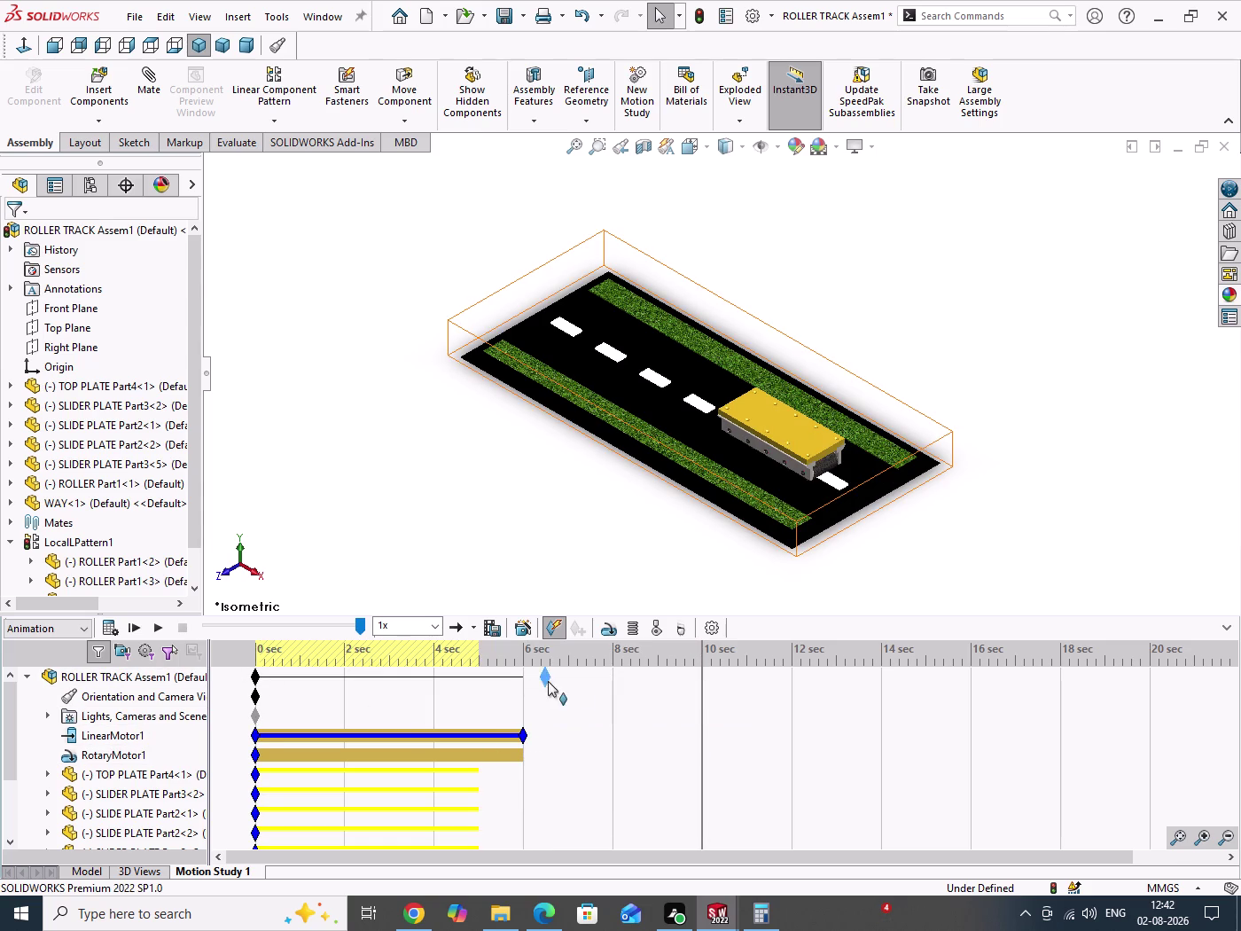
drag(548, 681, 700, 687)
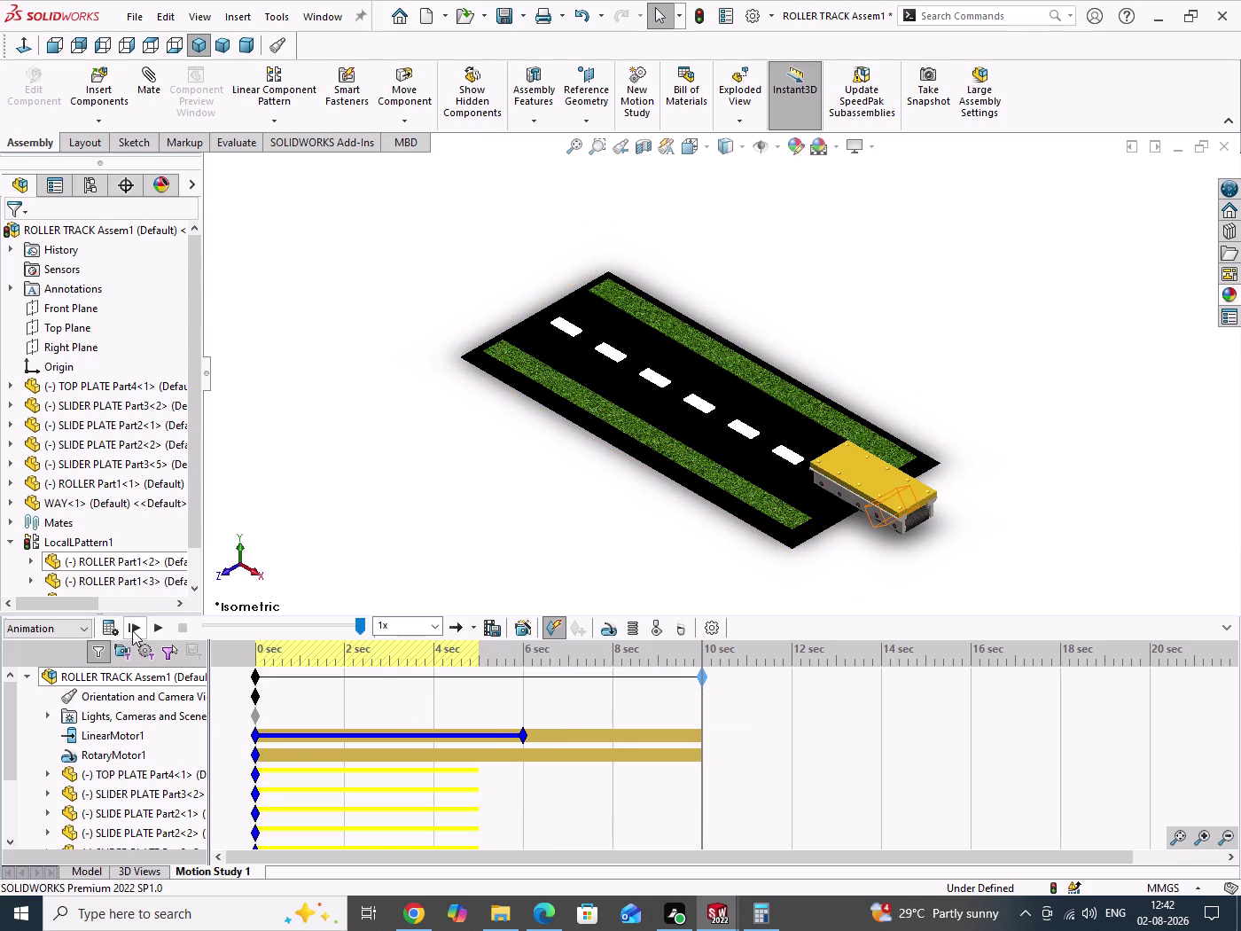
click(132, 631)
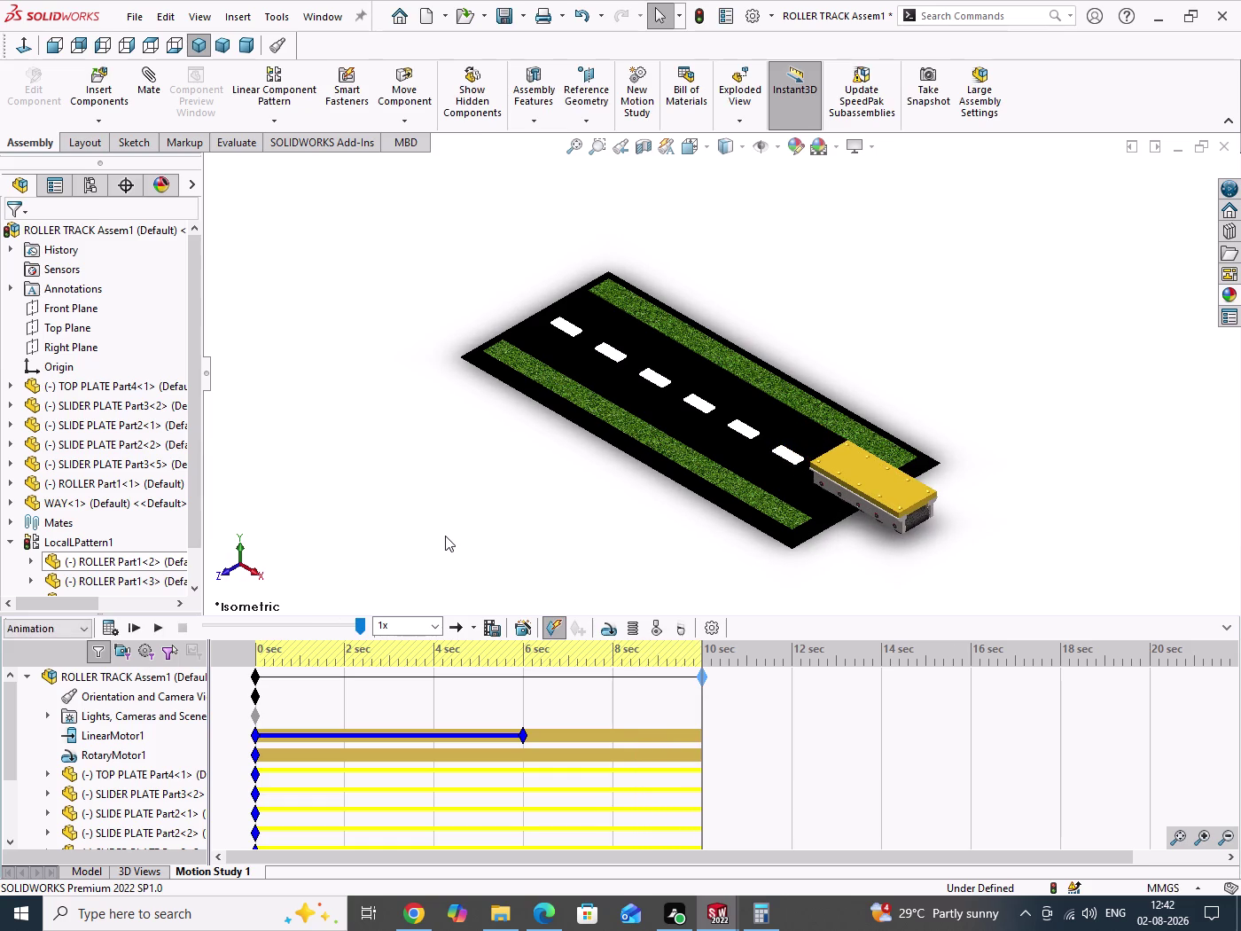
drag(702, 676, 705, 677)
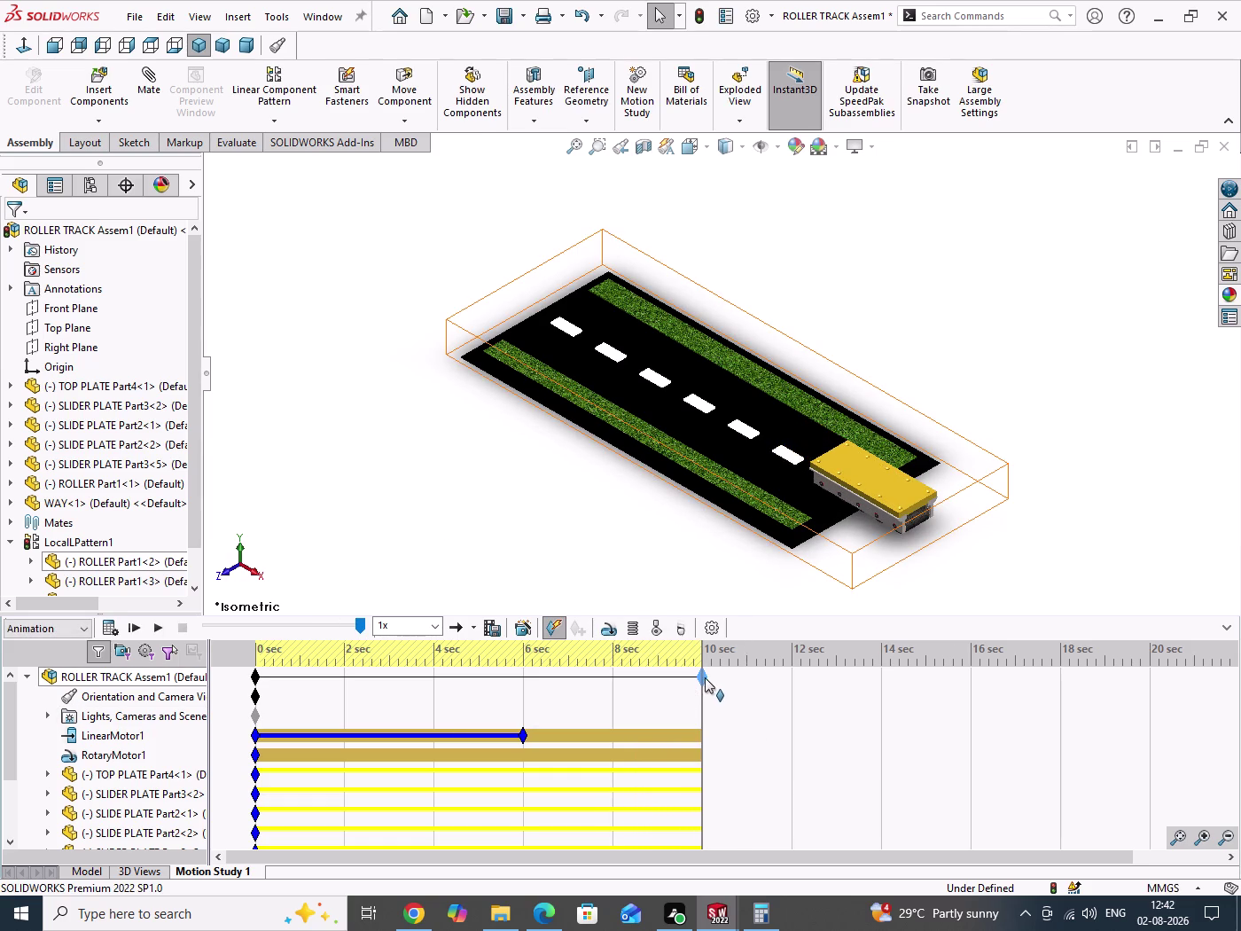
drag(705, 677, 792, 681)
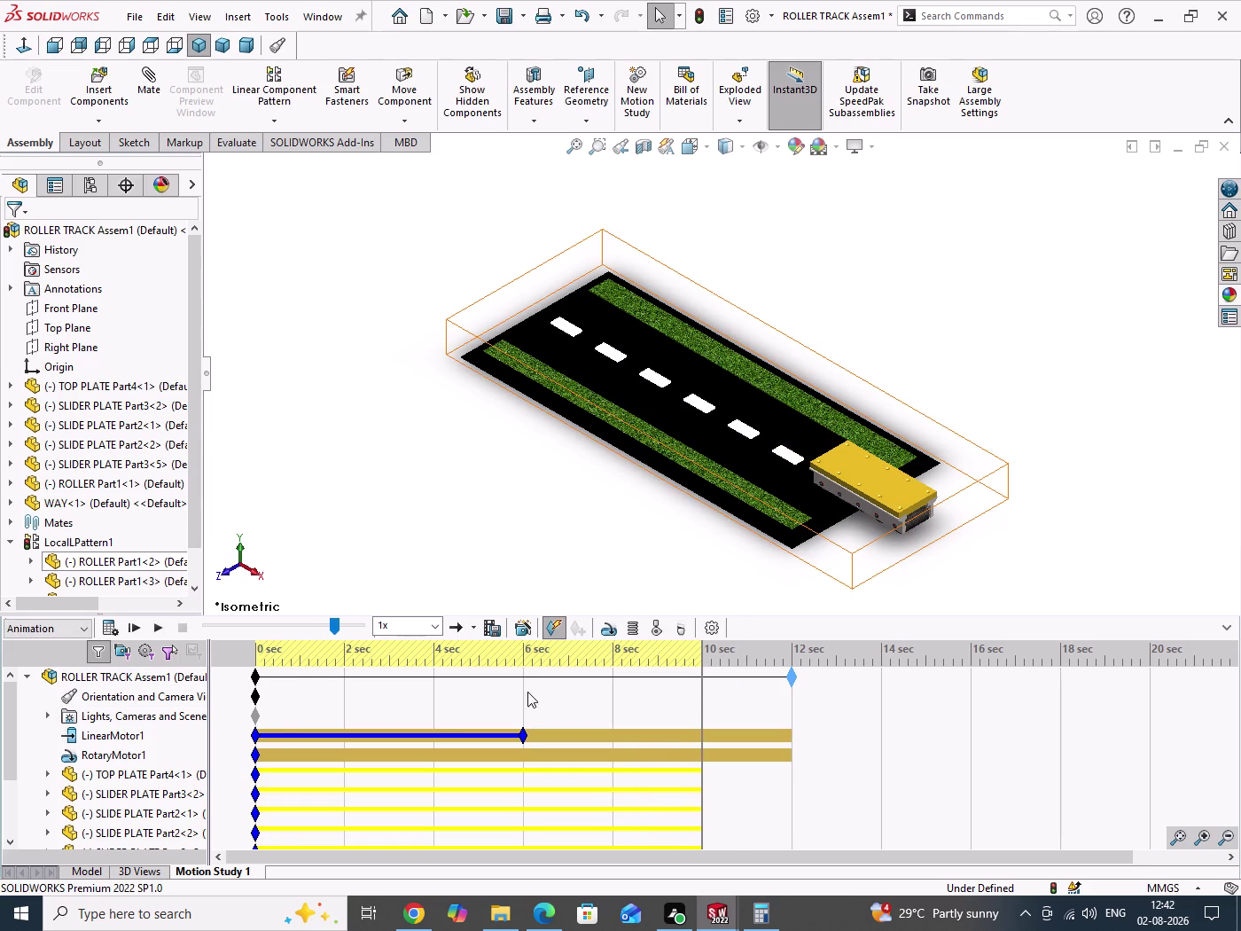
Recalculate the 12-second study and check it in Top and Trimetric views.
click(127, 631)
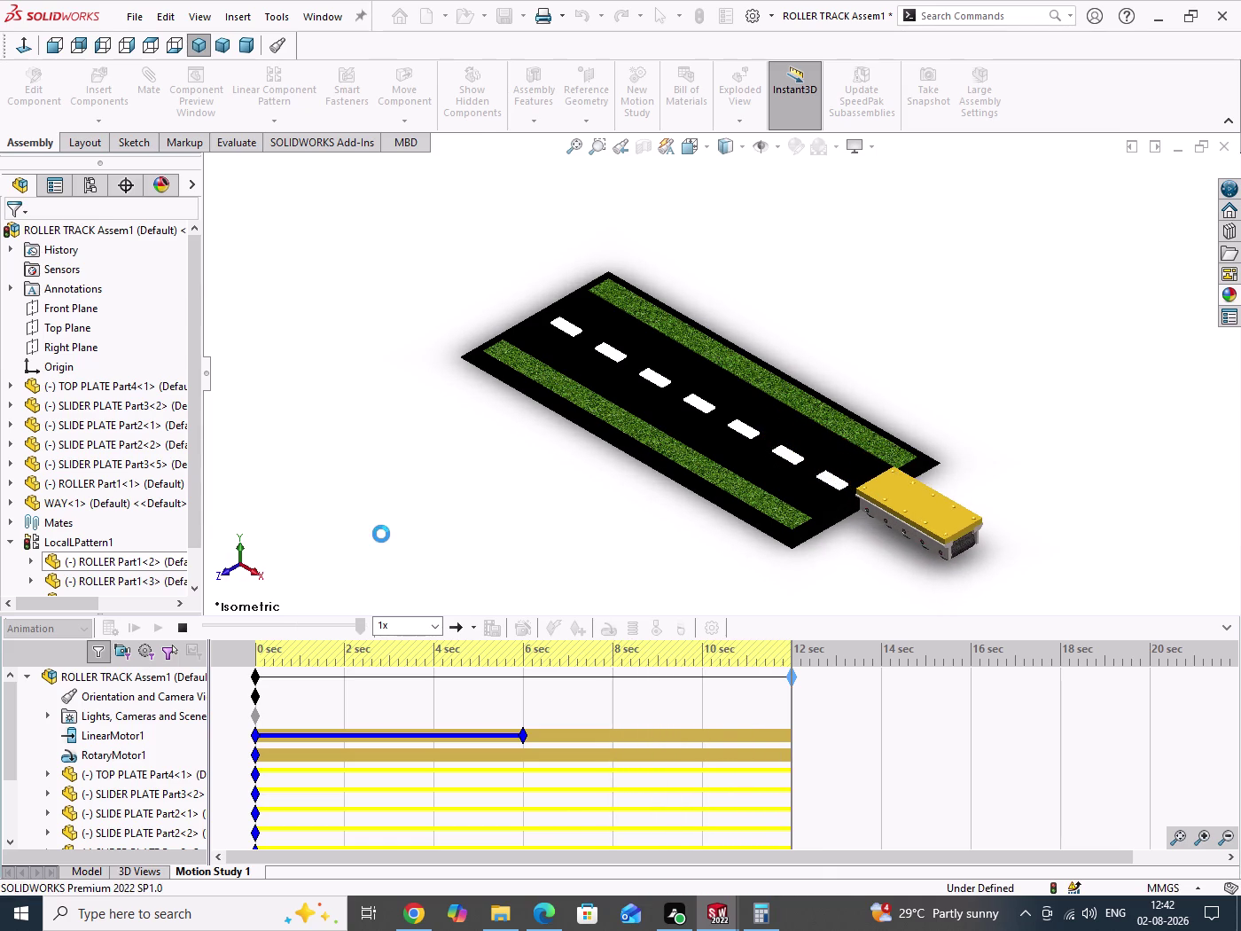
click(150, 50)
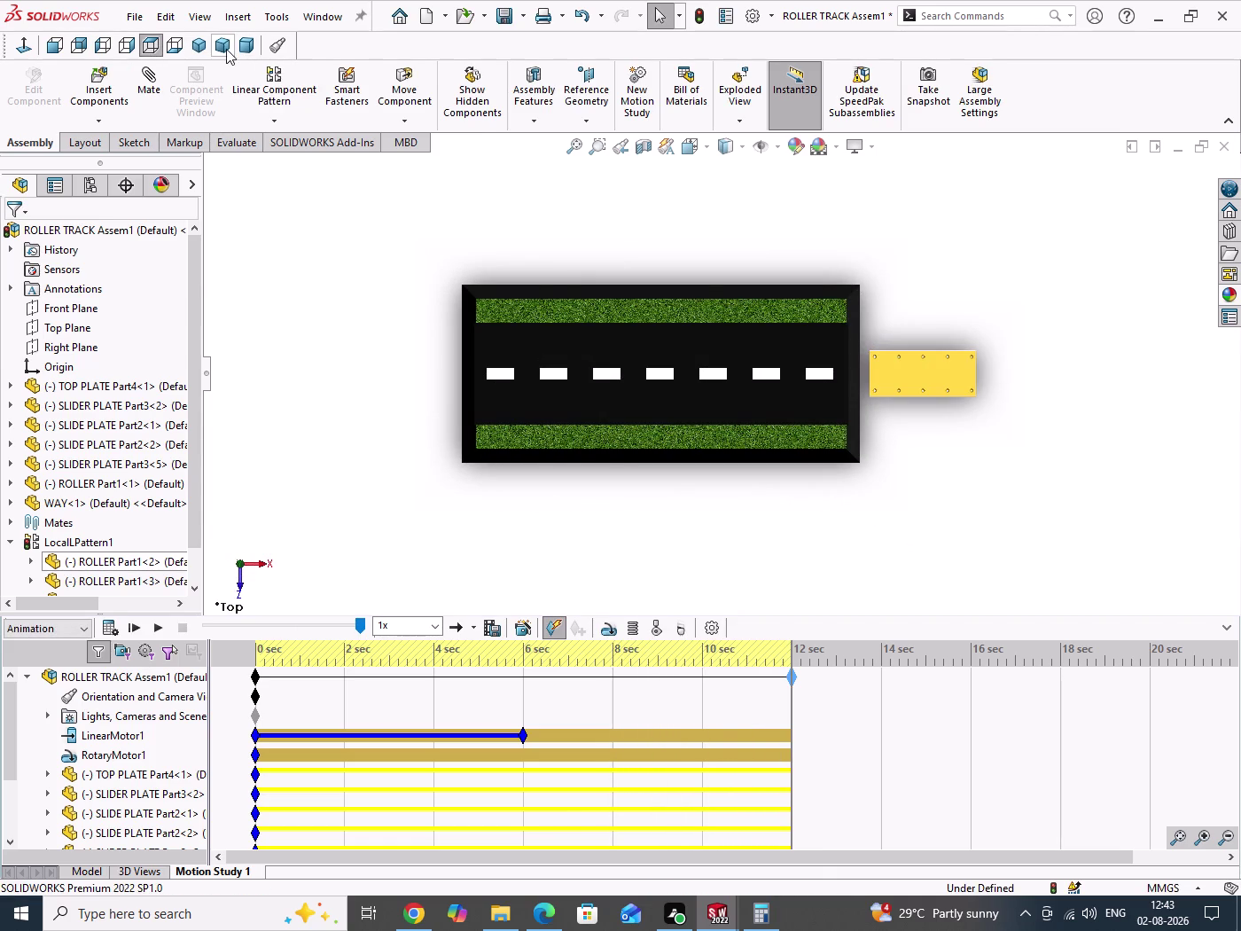
click(226, 49)
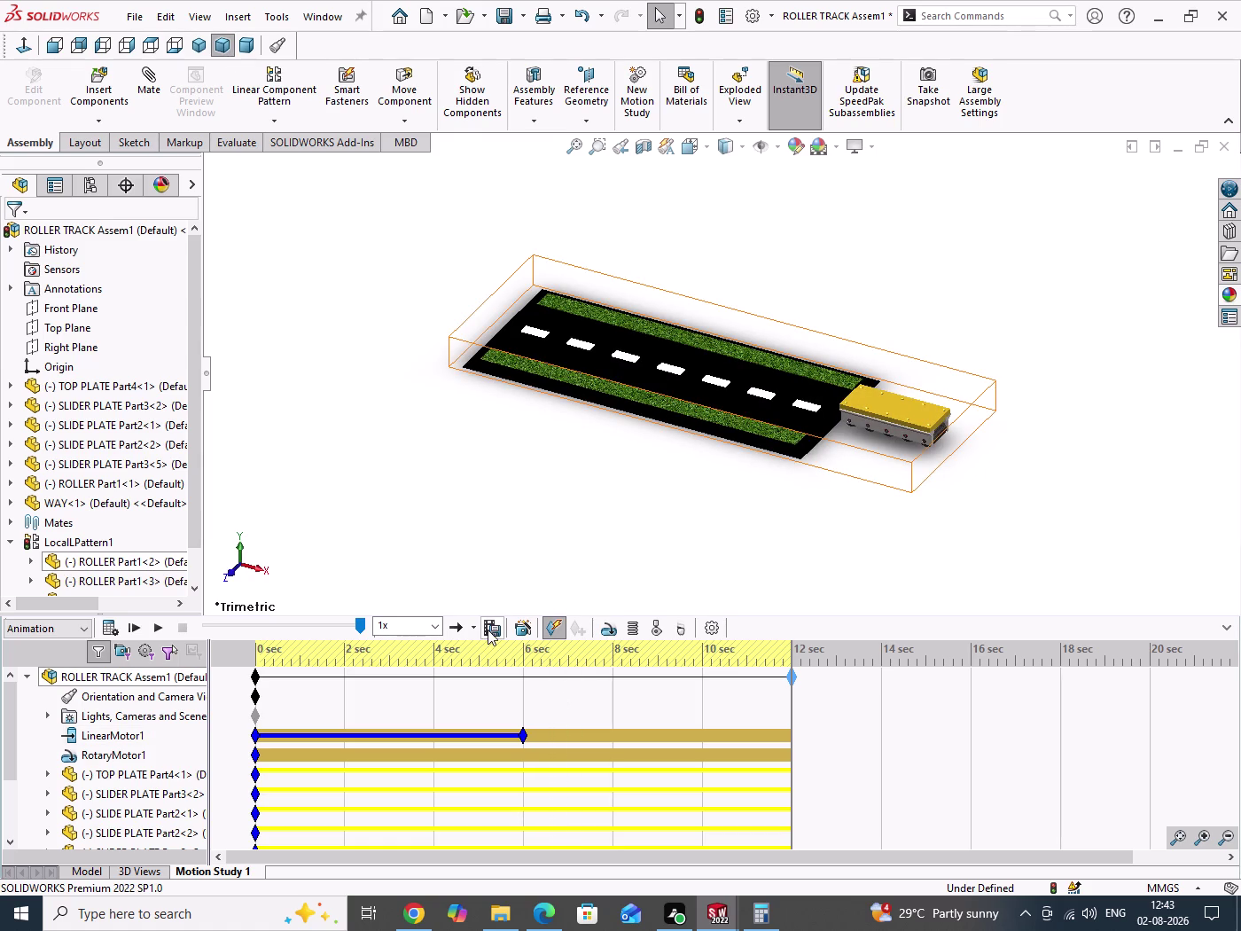
click(488, 630)
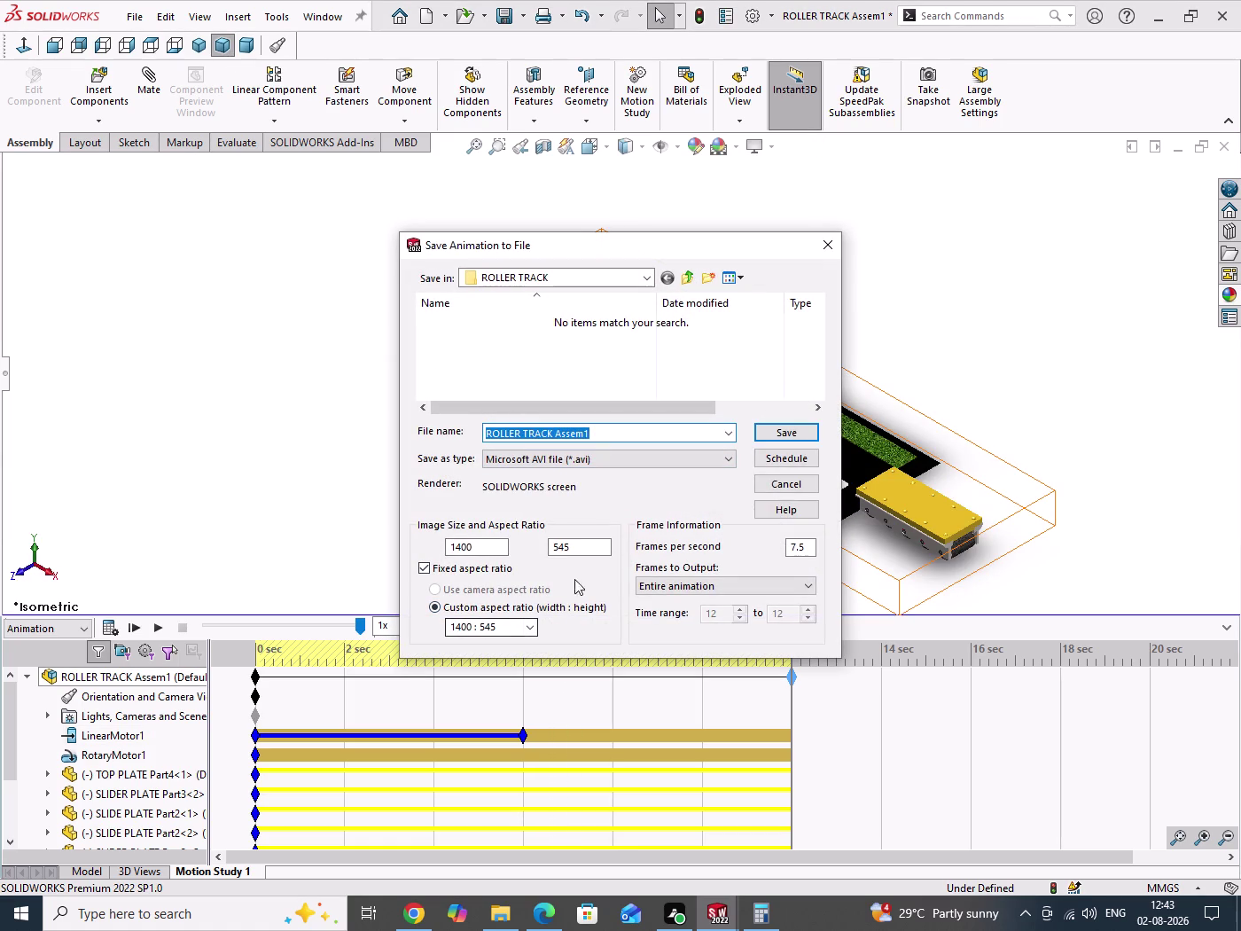
Save the animation as a 16:9 MP4, overwriting ROLLER TRACK Assem1.mp4, and recalculate.
click(585, 458)
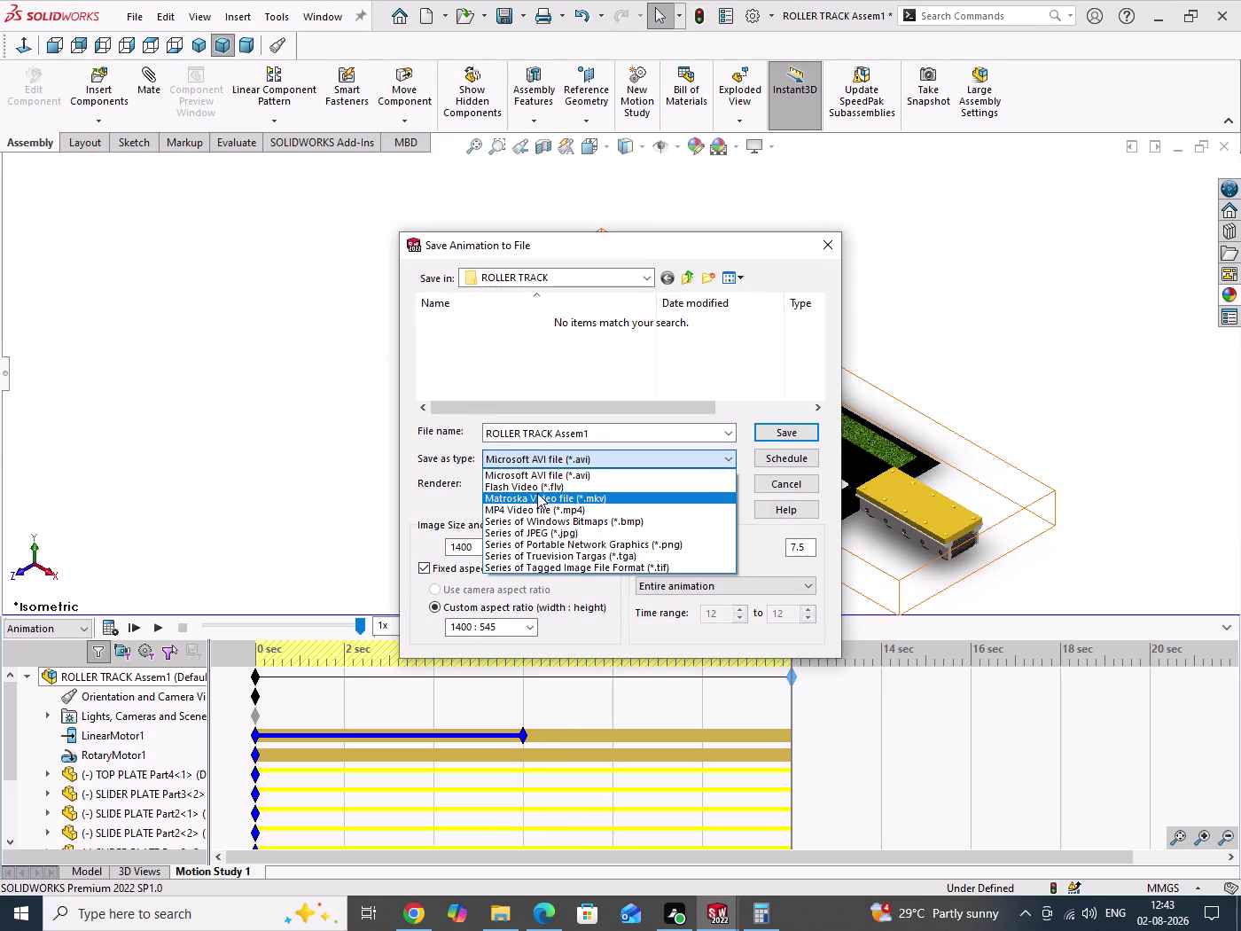
click(510, 506)
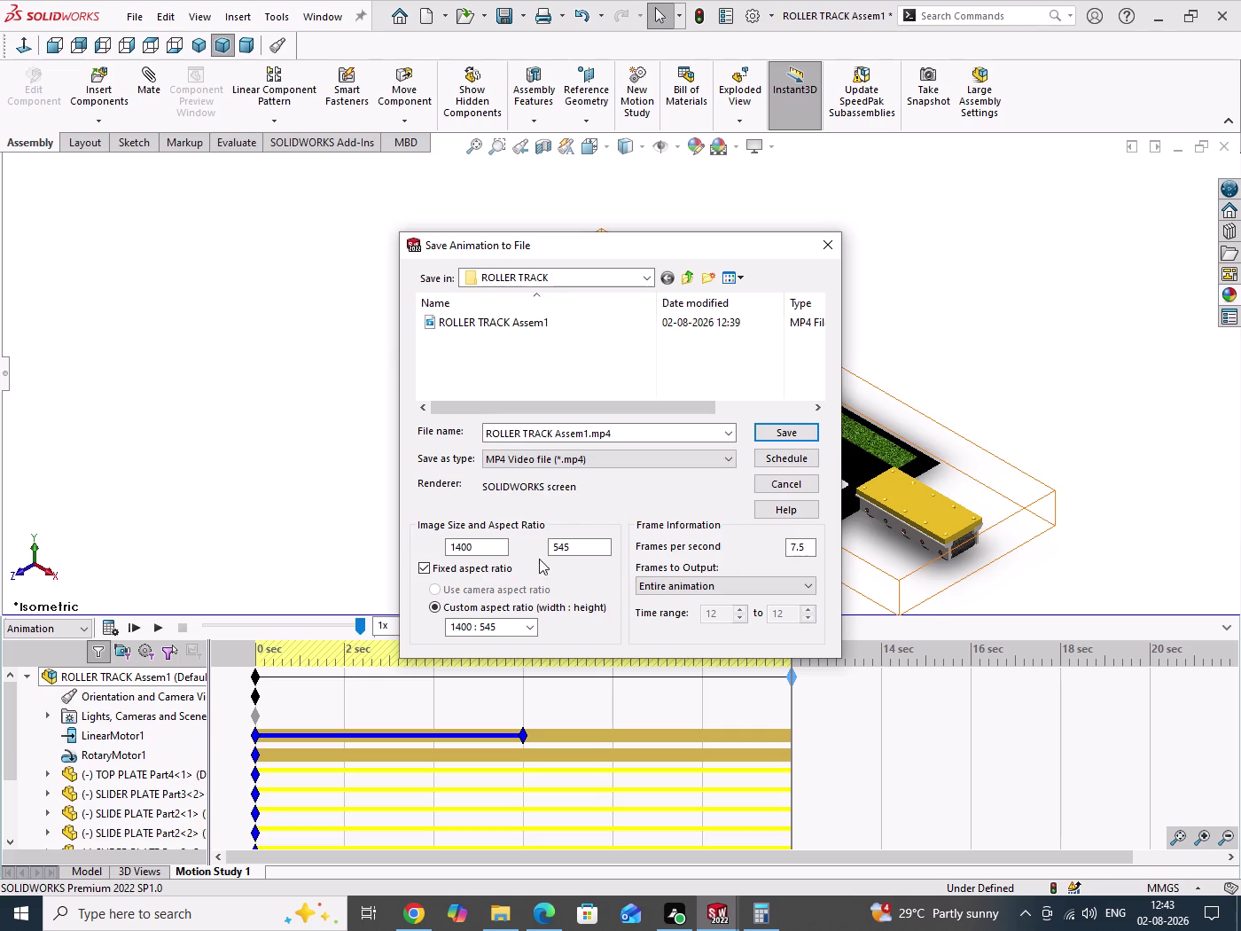
click(534, 625)
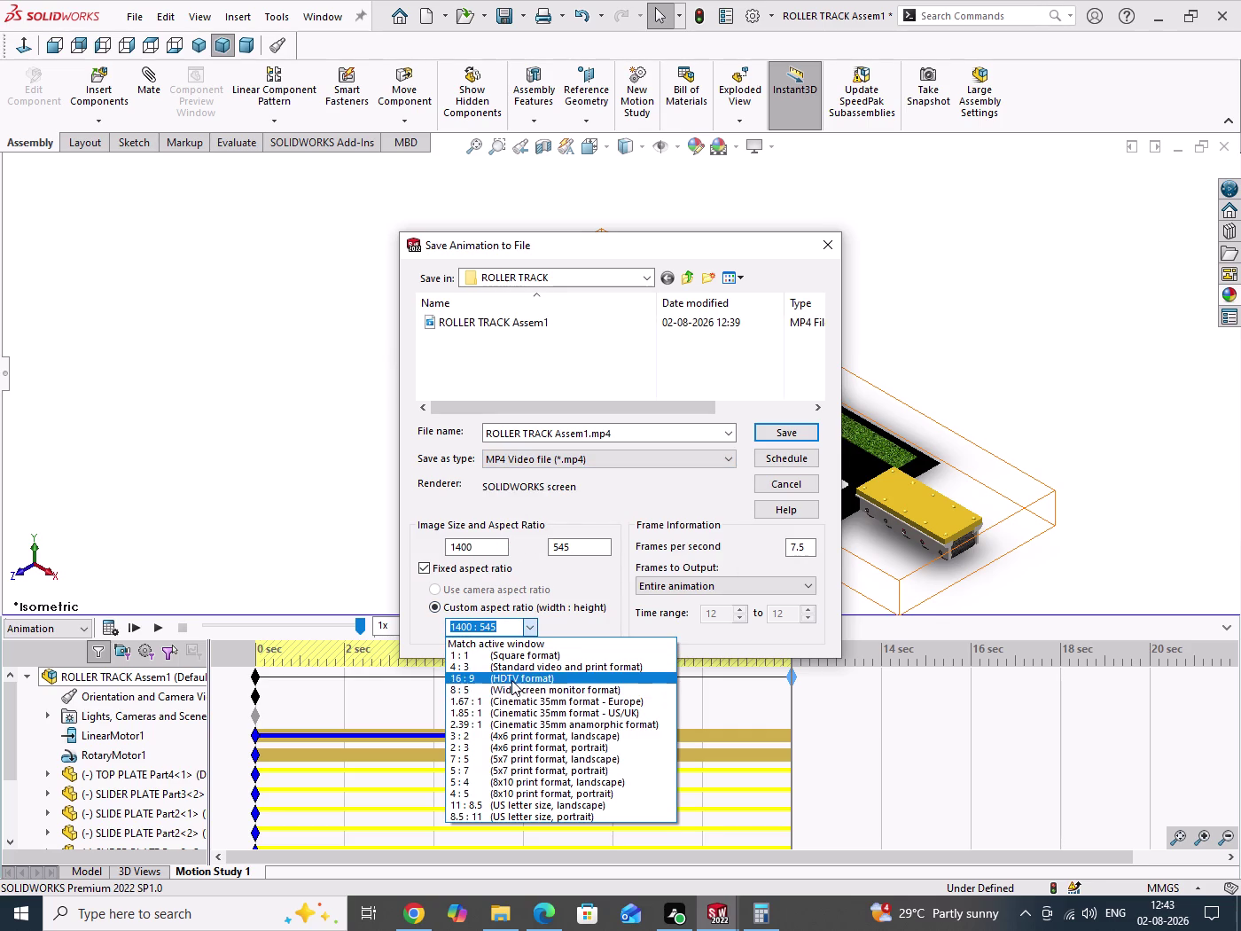
click(513, 679)
click(780, 433)
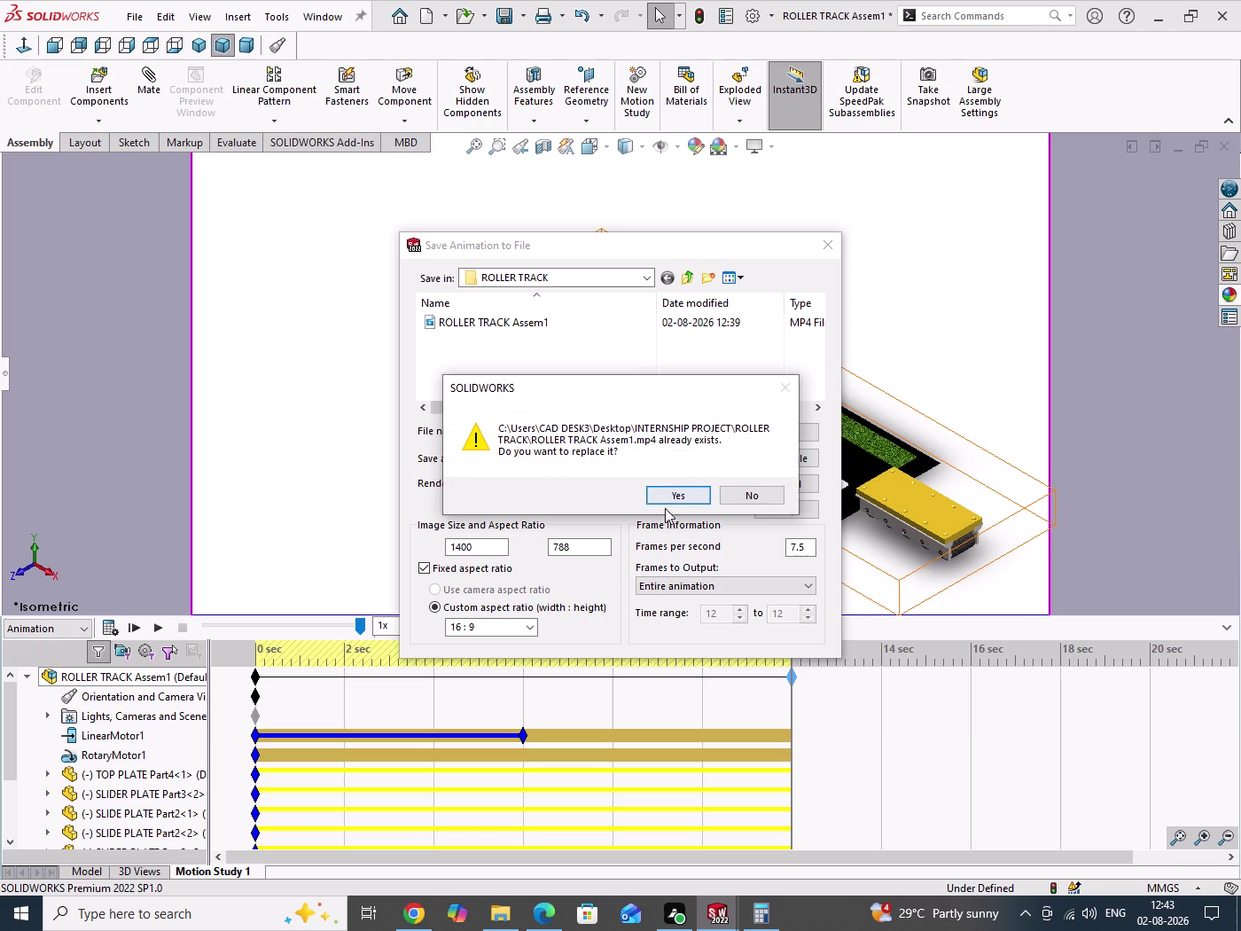
click(670, 498)
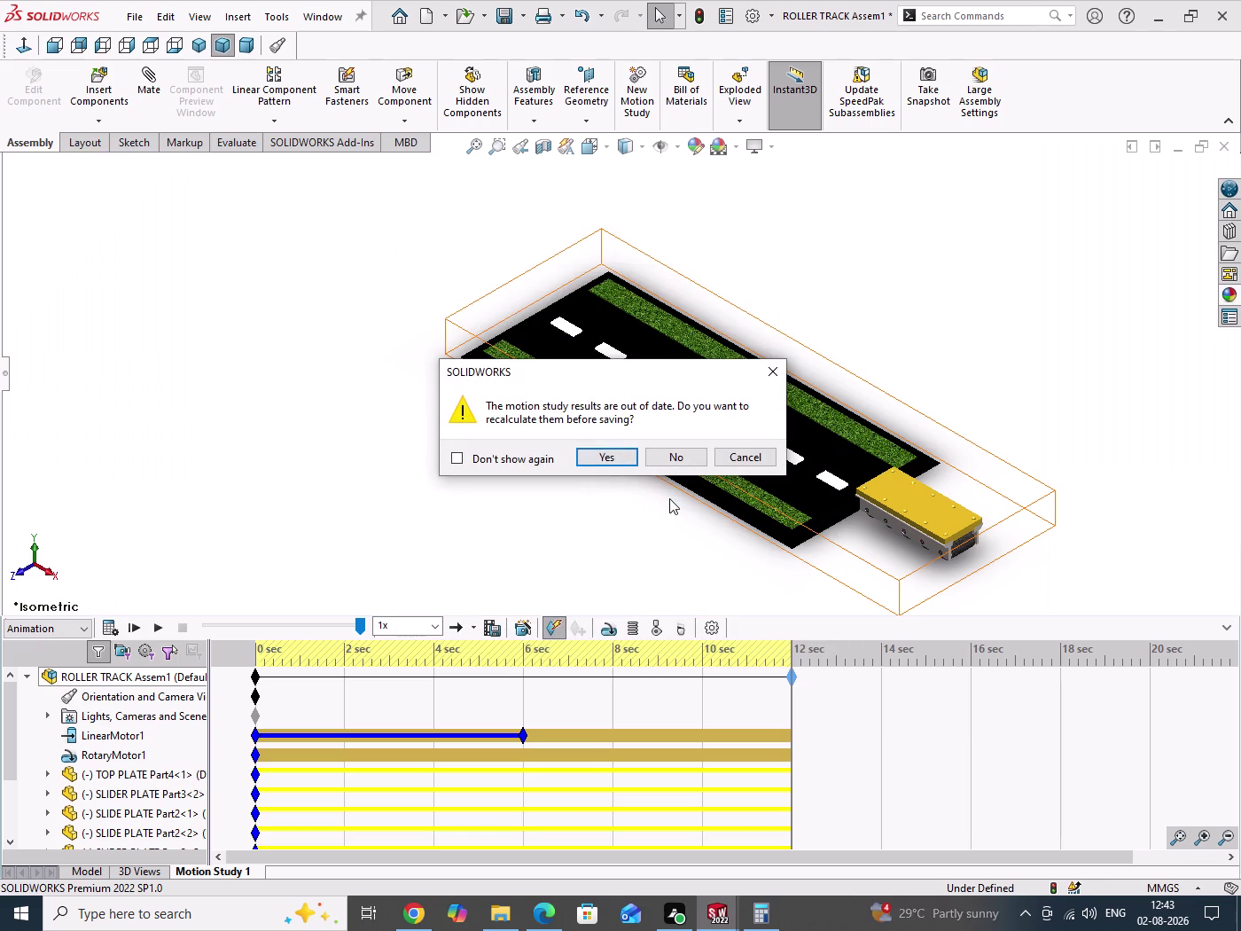
click(614, 459)
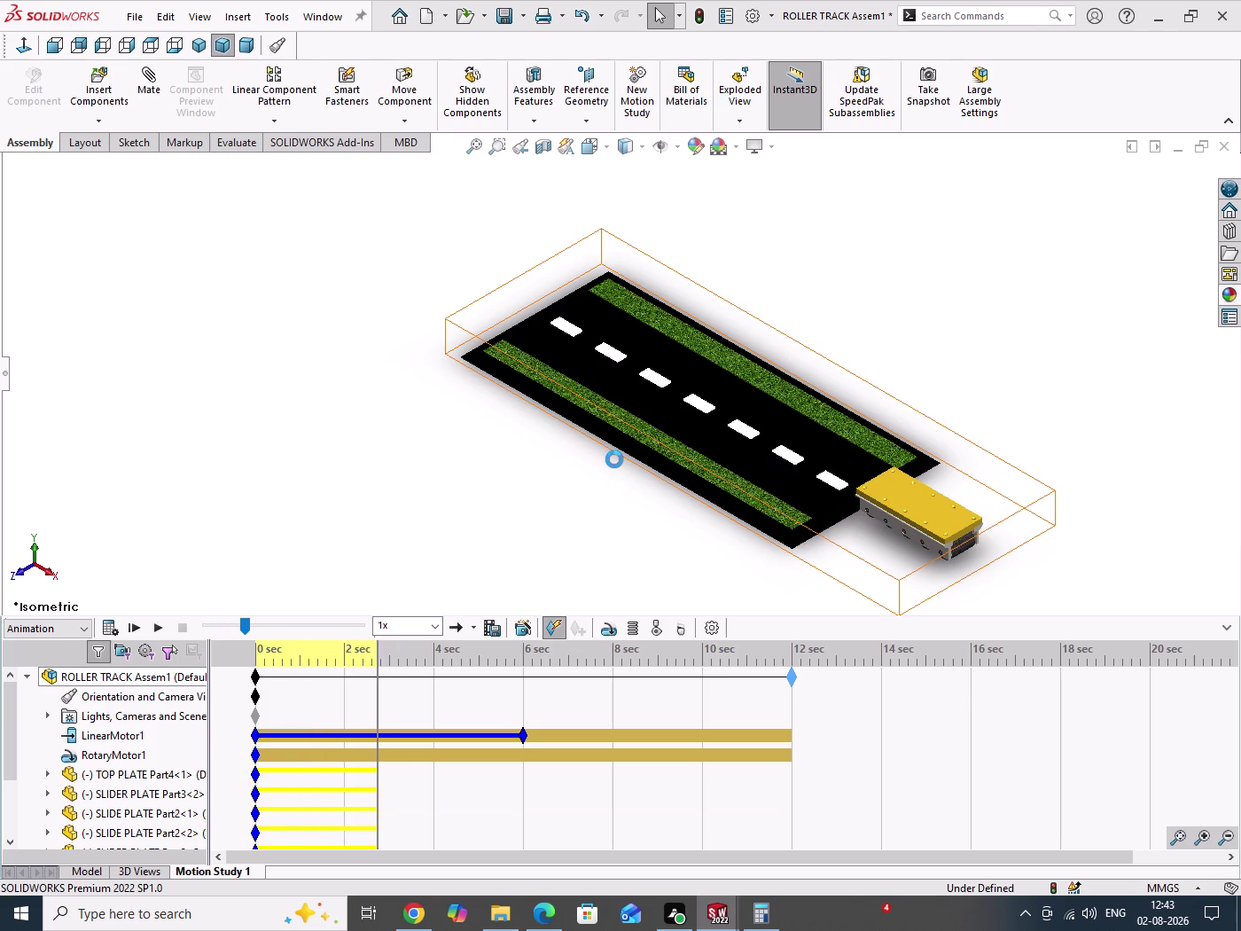